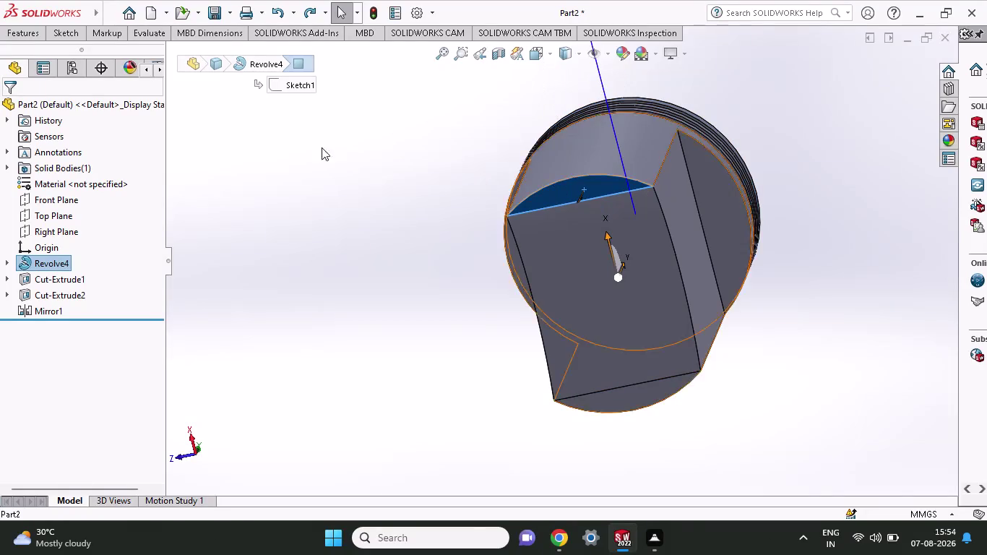
Select the head's flat segment face and start Sketch11 on it, viewed Normal To.
click(62, 34)
click(104, 54)
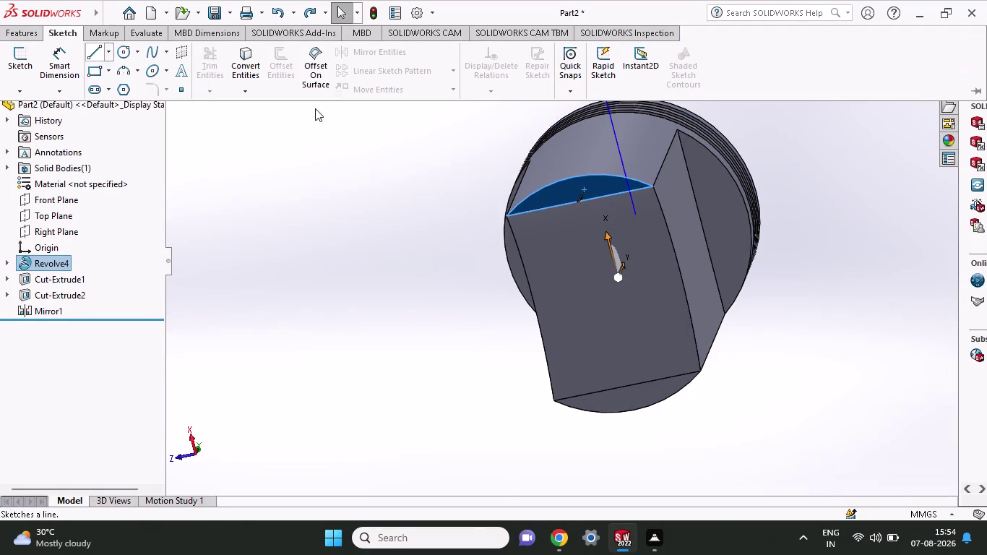
click(86, 56)
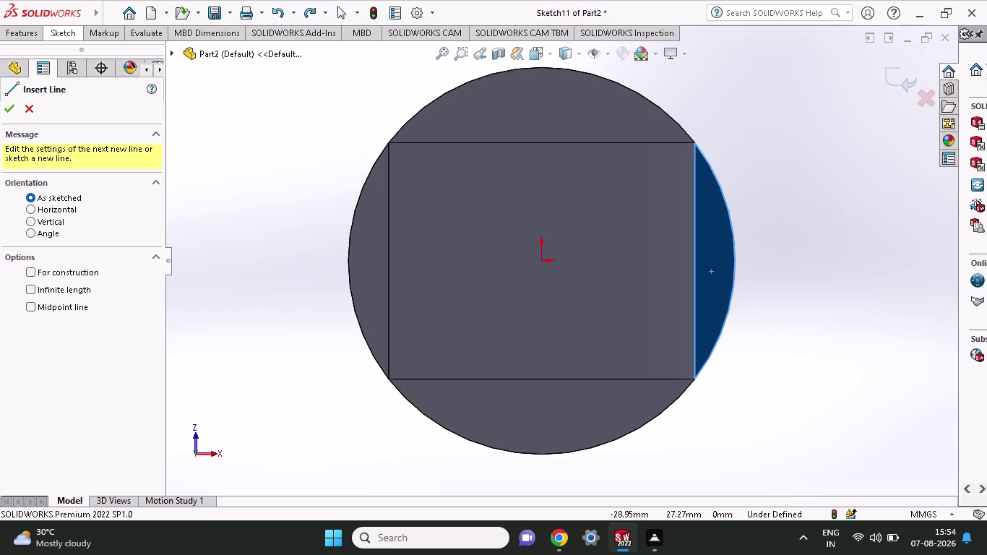
click(37, 28)
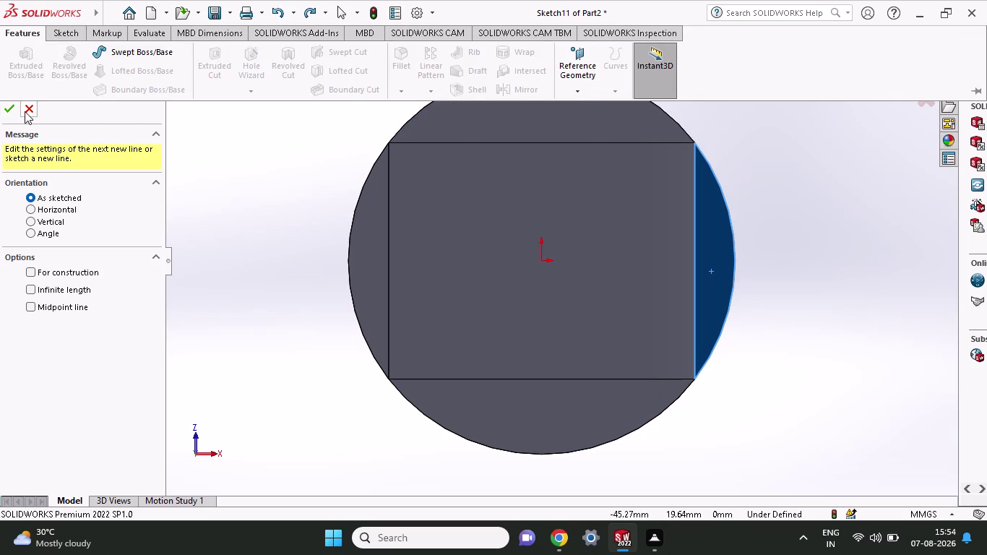
Try Offset Entities on the face outline, then undo the offset preview.
click(24, 112)
click(34, 29)
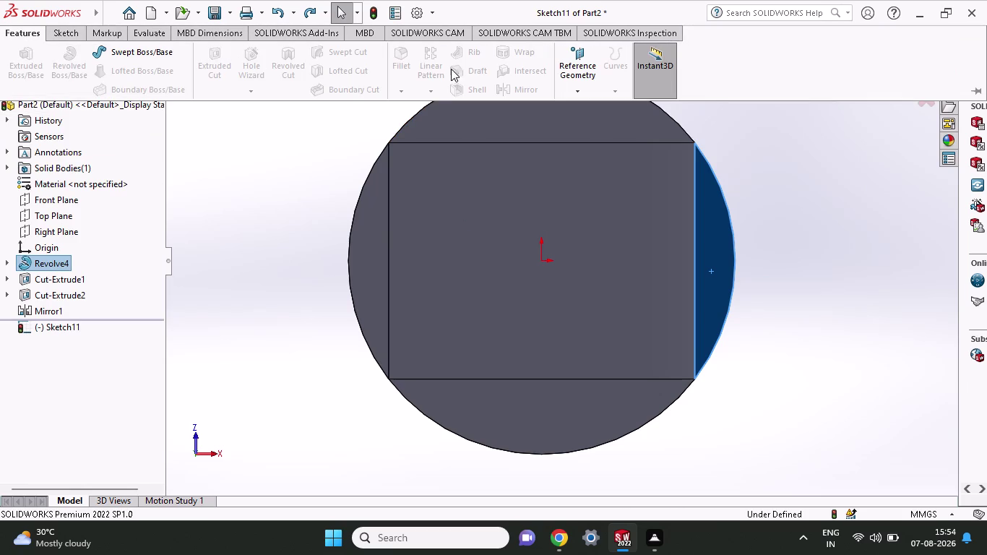
click(68, 31)
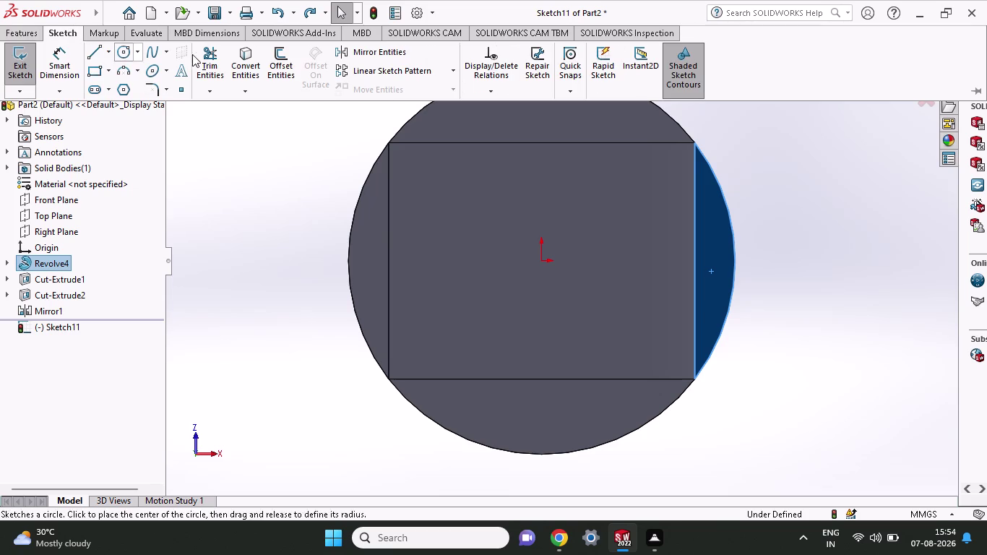
click(291, 75)
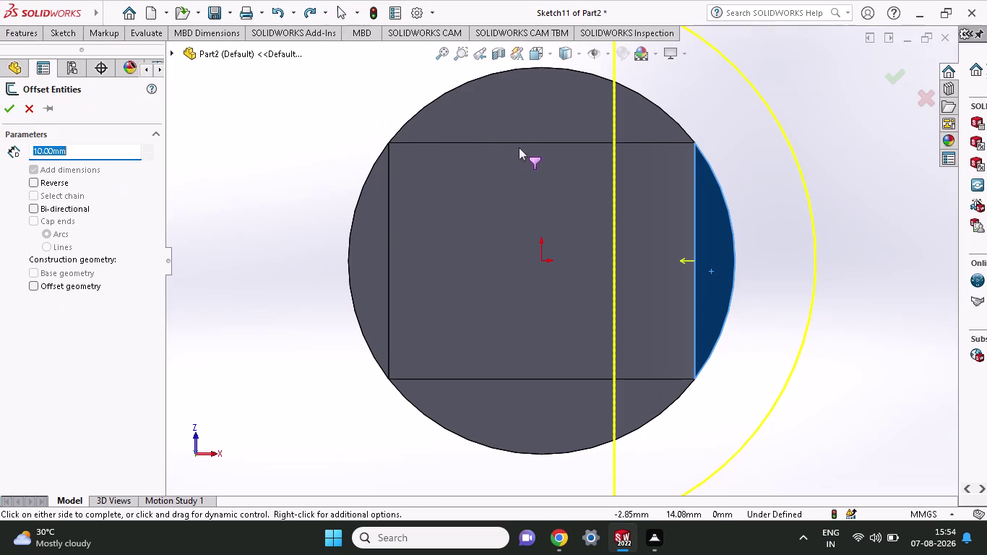
click(519, 140)
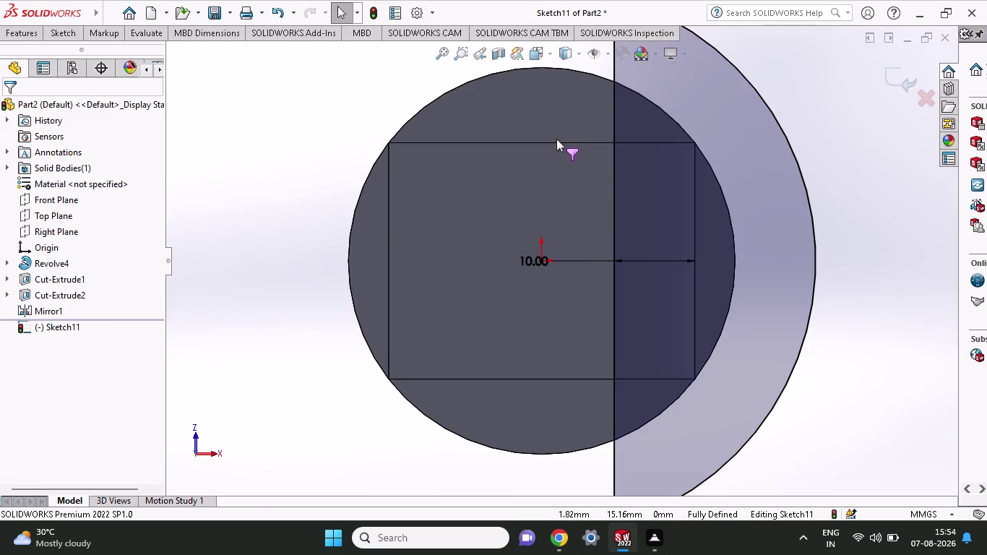
key(ctrl+z)
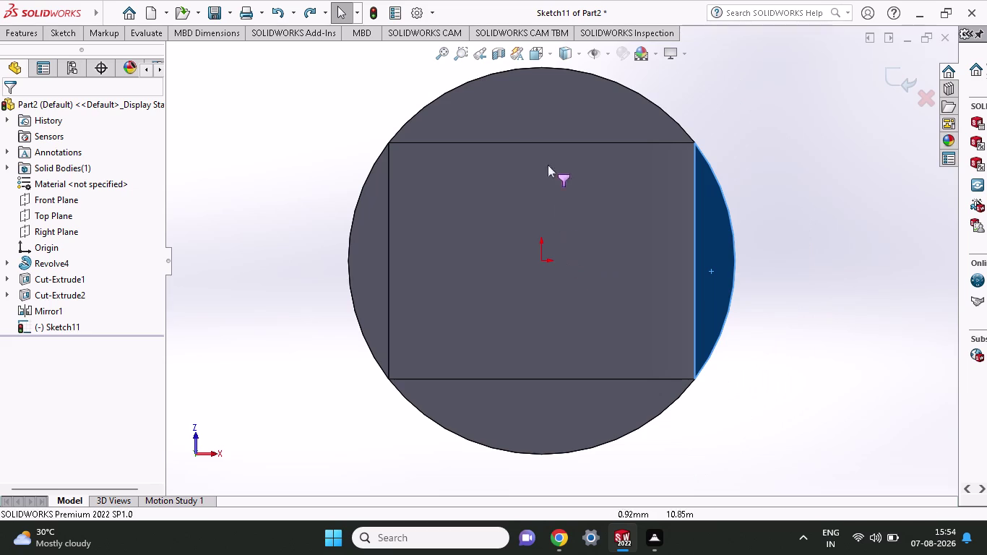
Retry the offset on the top and left outline edges, then undo and abandon Sketch11.
click(32, 37)
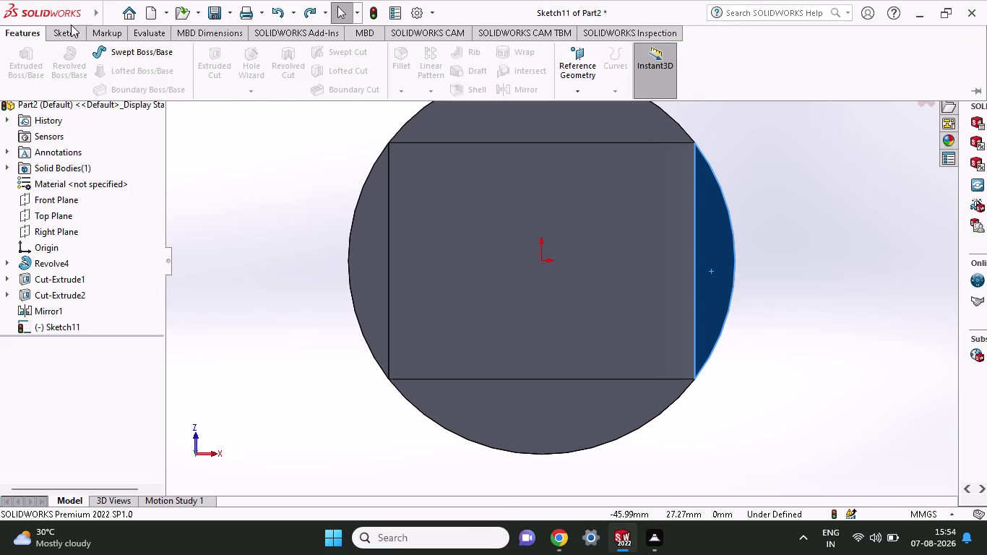
click(69, 25)
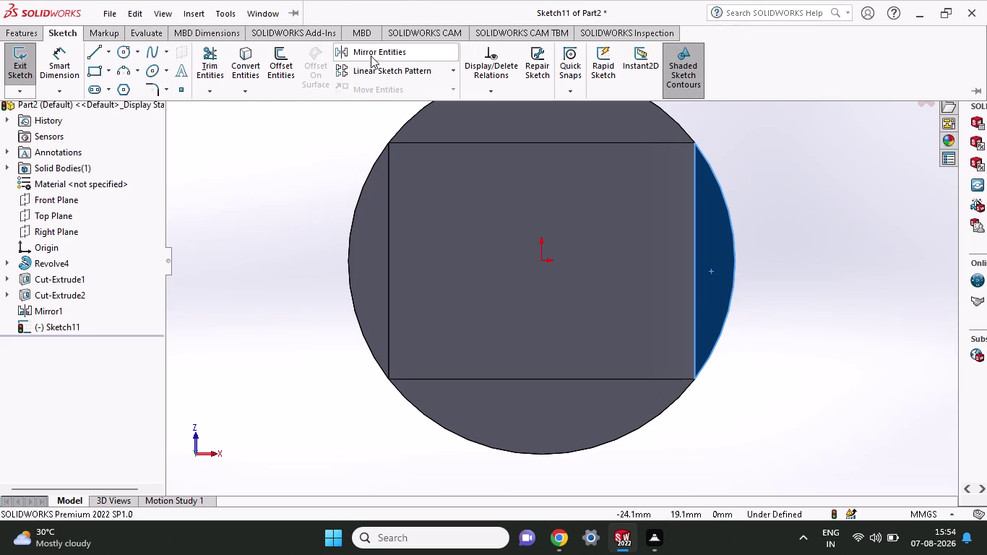
click(294, 66)
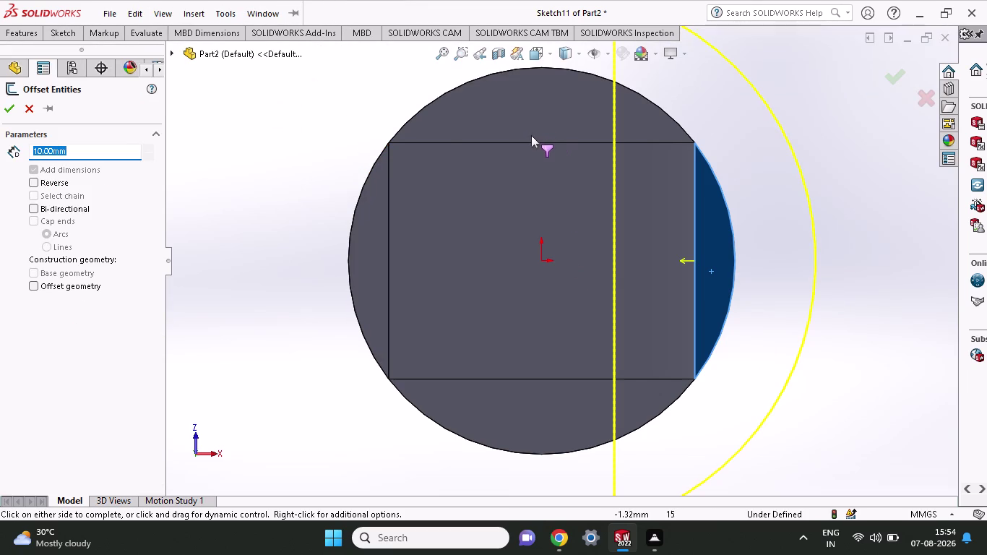
click(534, 144)
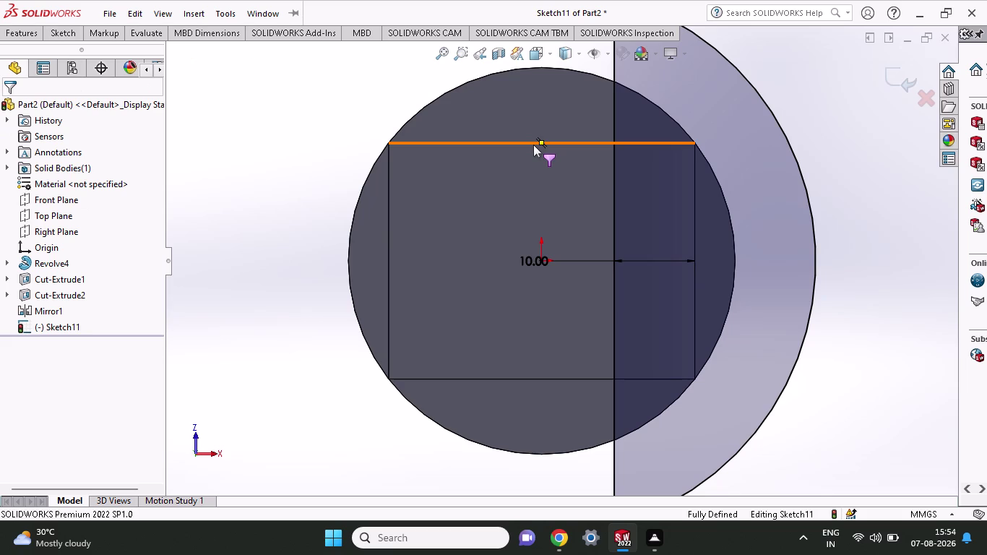
click(533, 142)
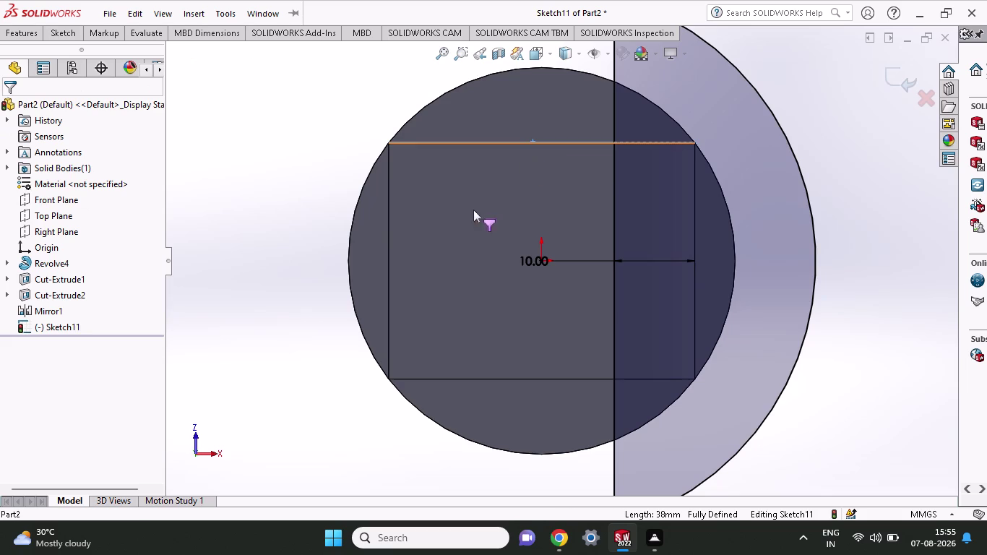
click(389, 264)
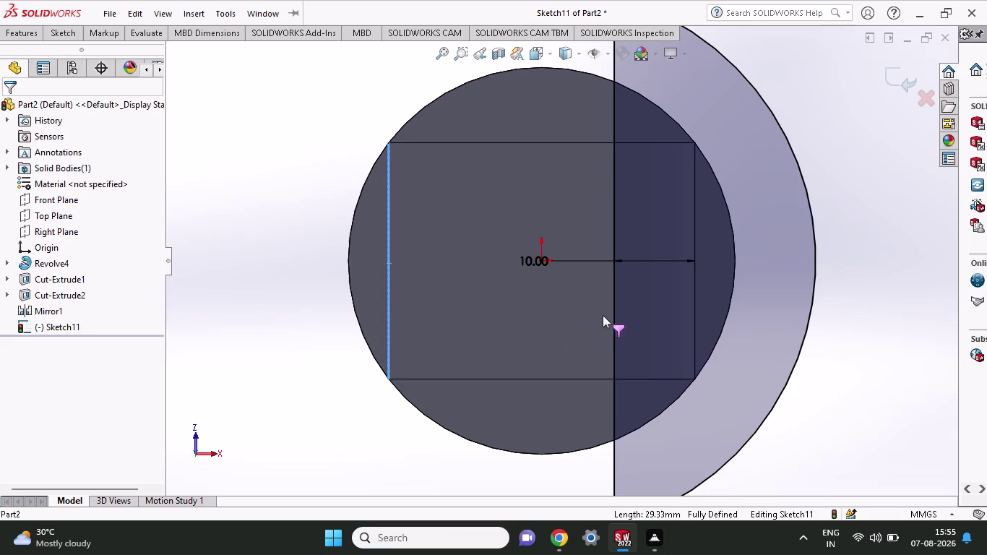
key(ctrl+z)
key(ctrl+z)
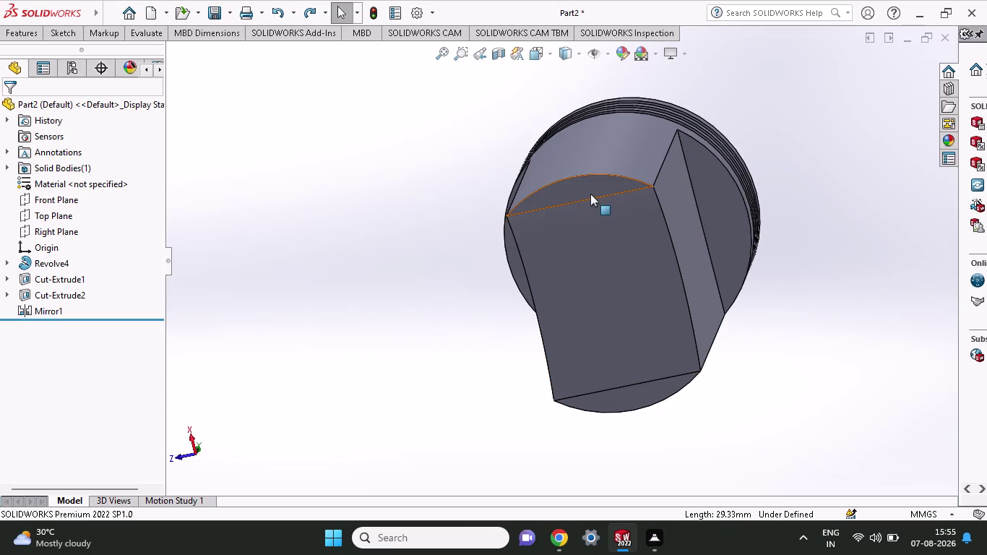
click(590, 193)
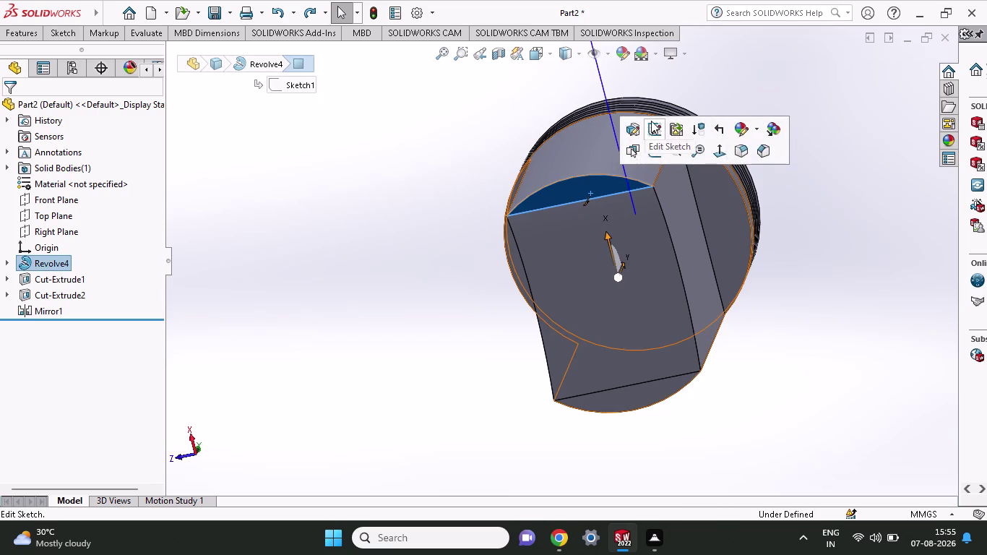
click(632, 124)
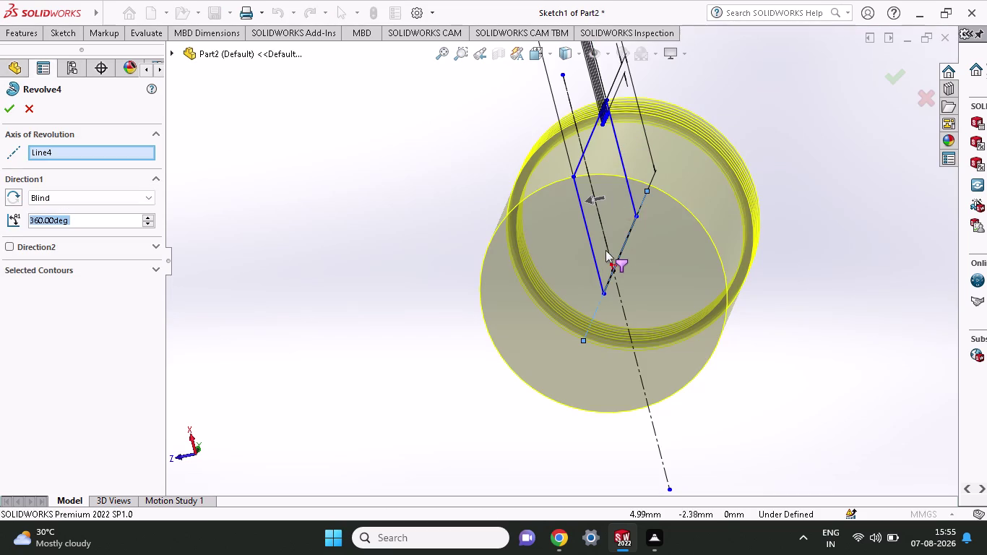
key(Escape)
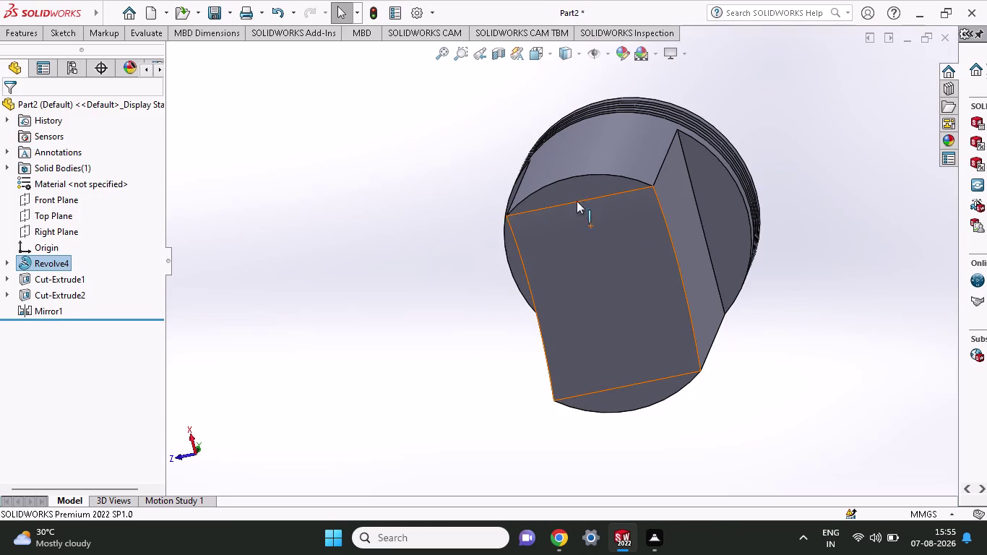
click(572, 188)
right_click(571, 188)
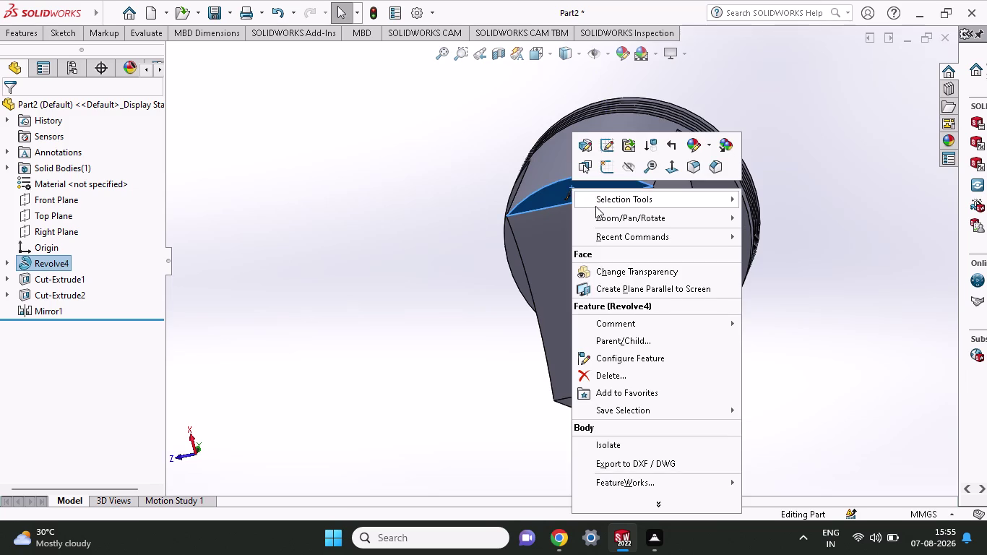
click(553, 198)
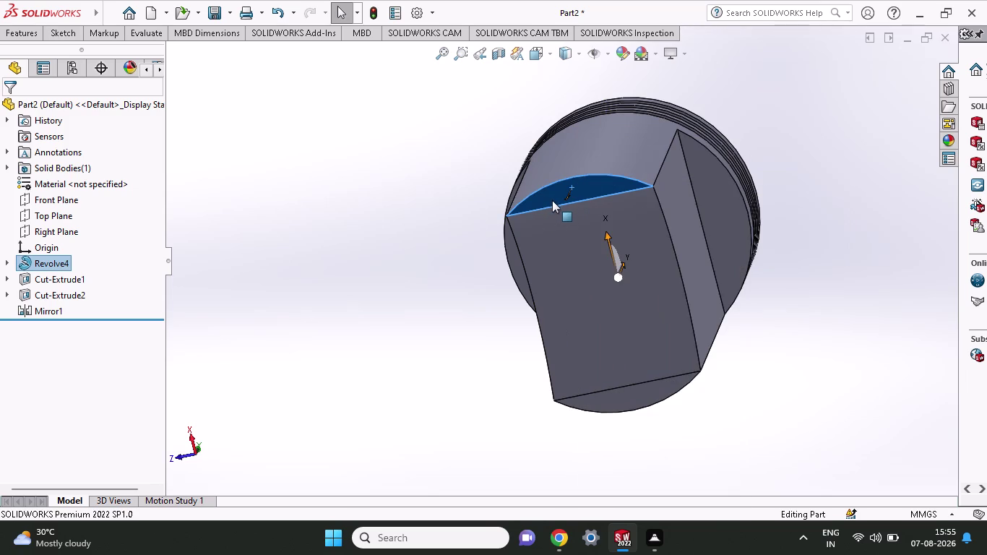
click(56, 37)
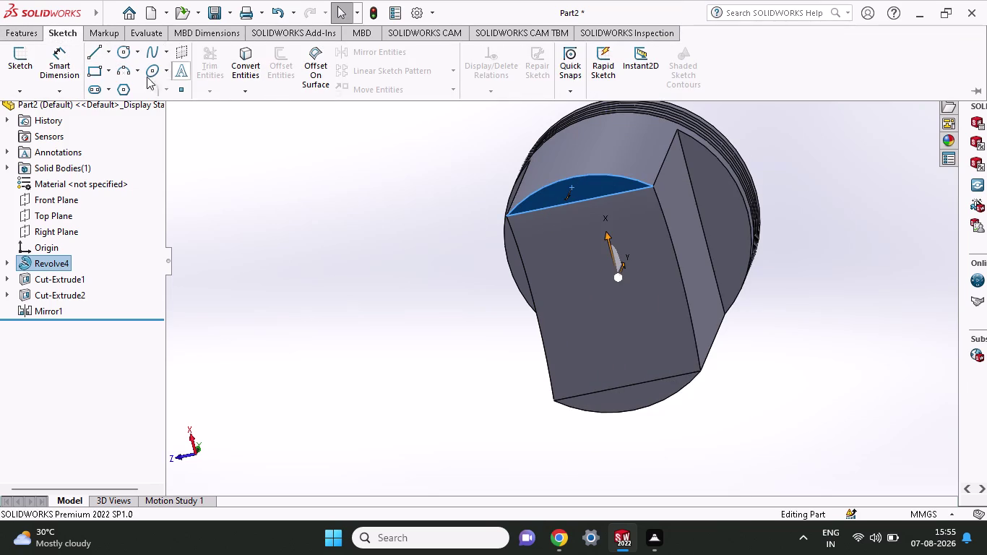
click(34, 32)
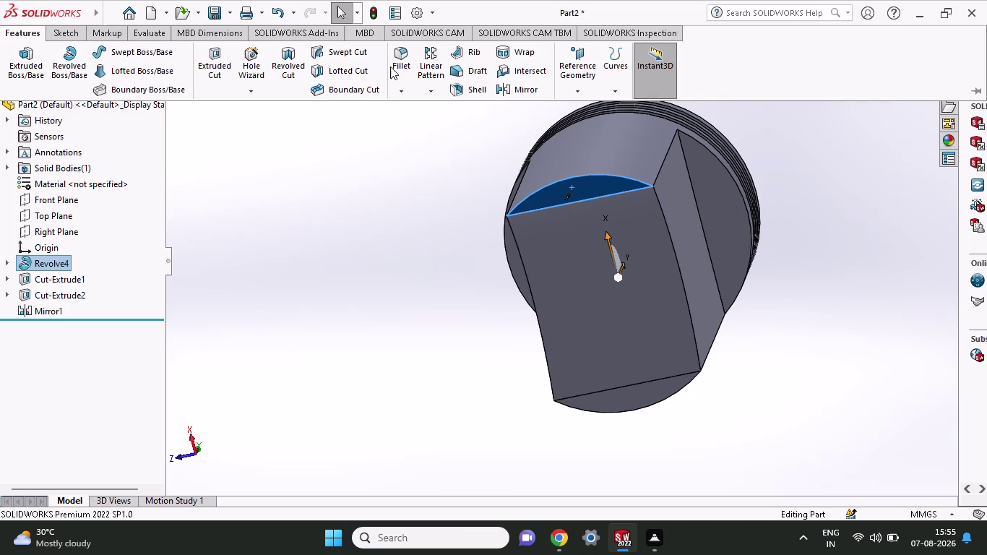
click(313, 178)
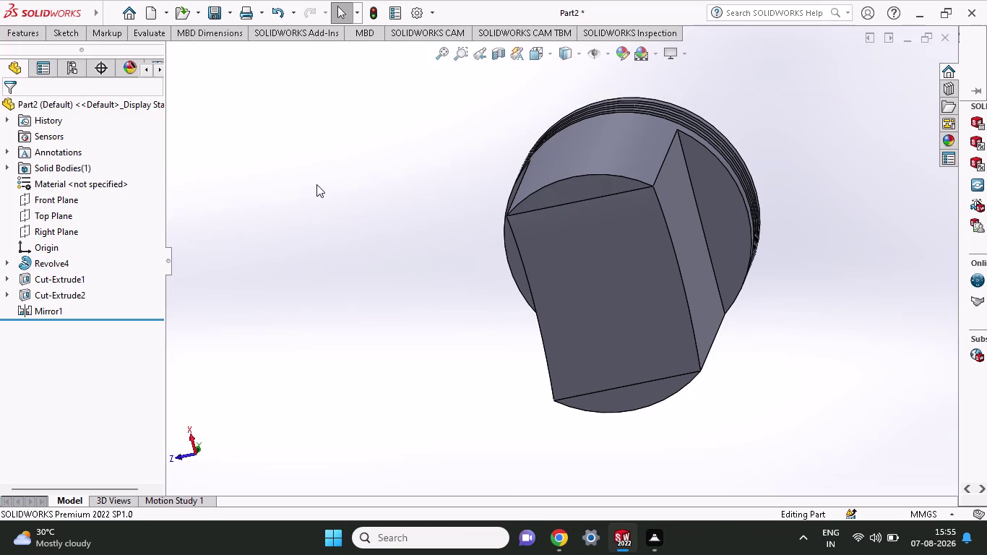
click(21, 36)
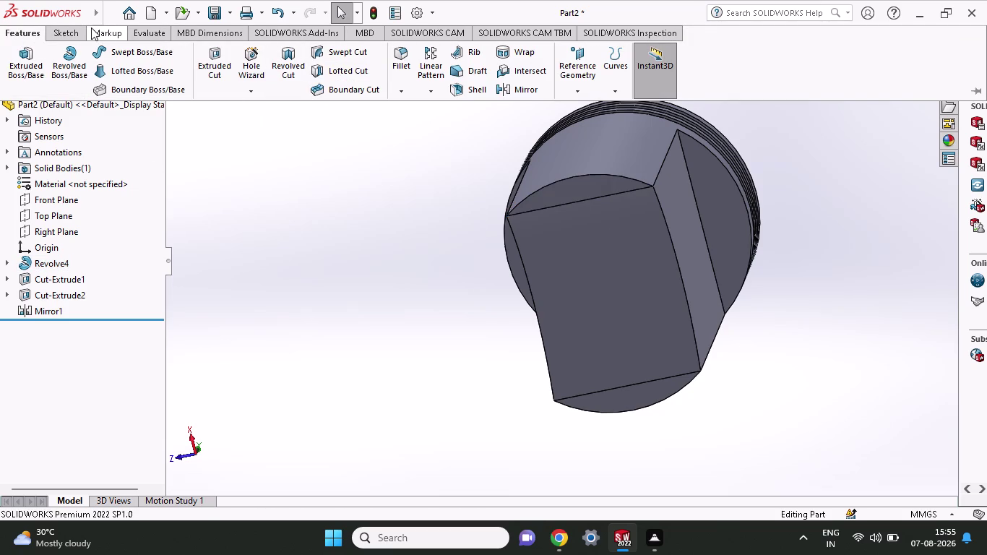
click(59, 27)
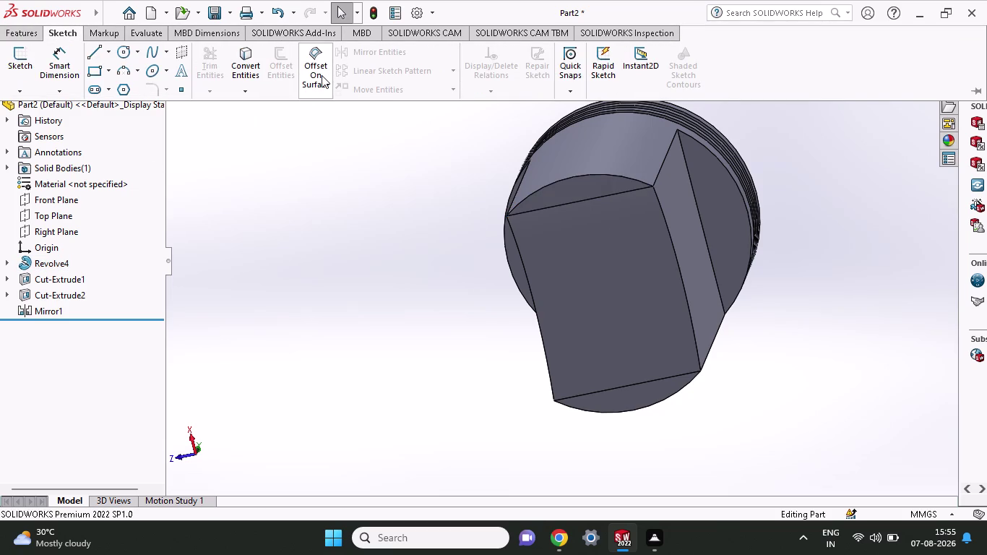
right_click(313, 164)
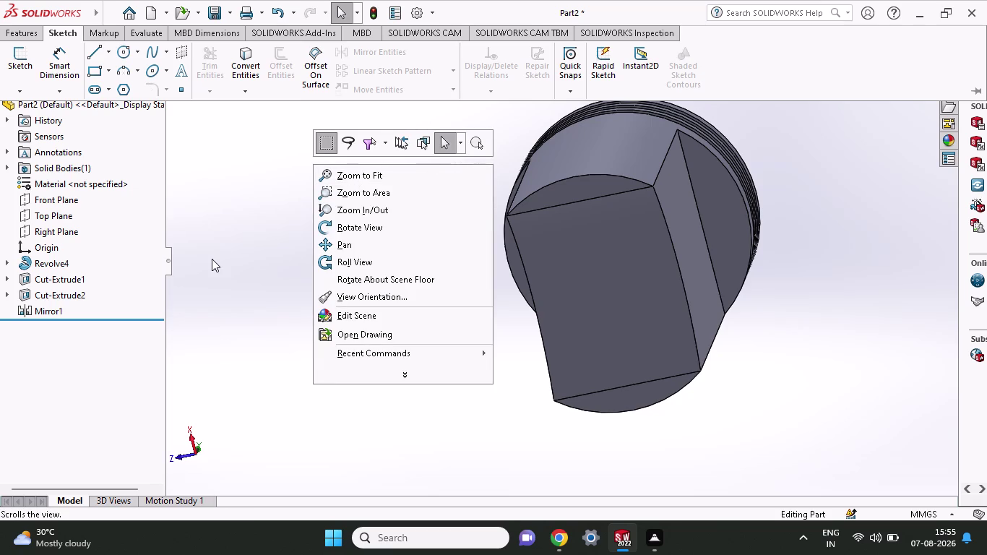
click(212, 259)
click(566, 196)
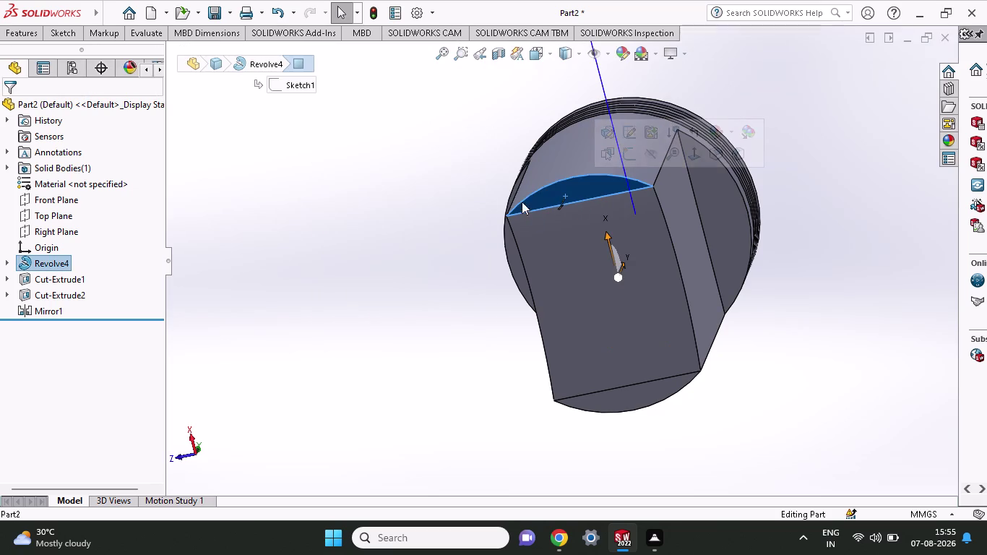
click(49, 30)
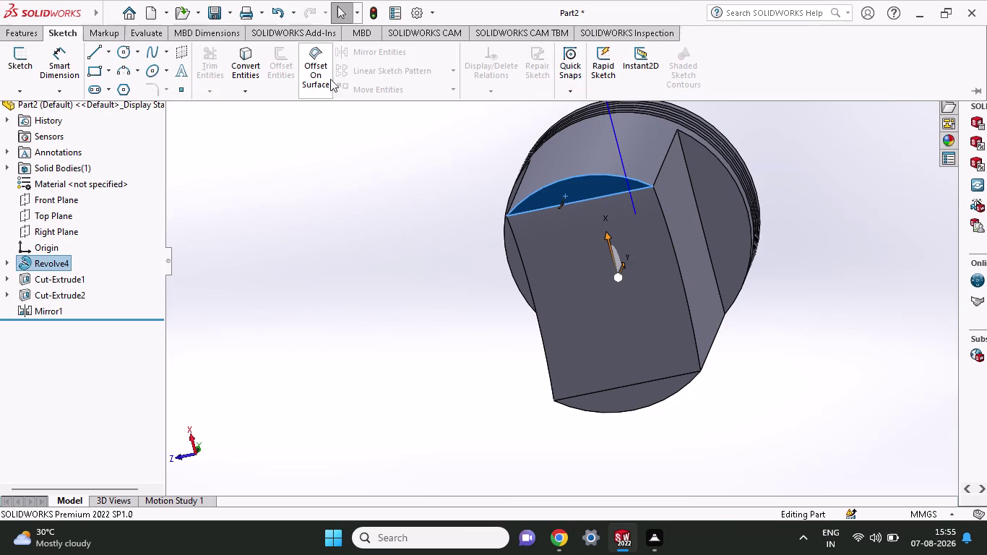
right_click(423, 249)
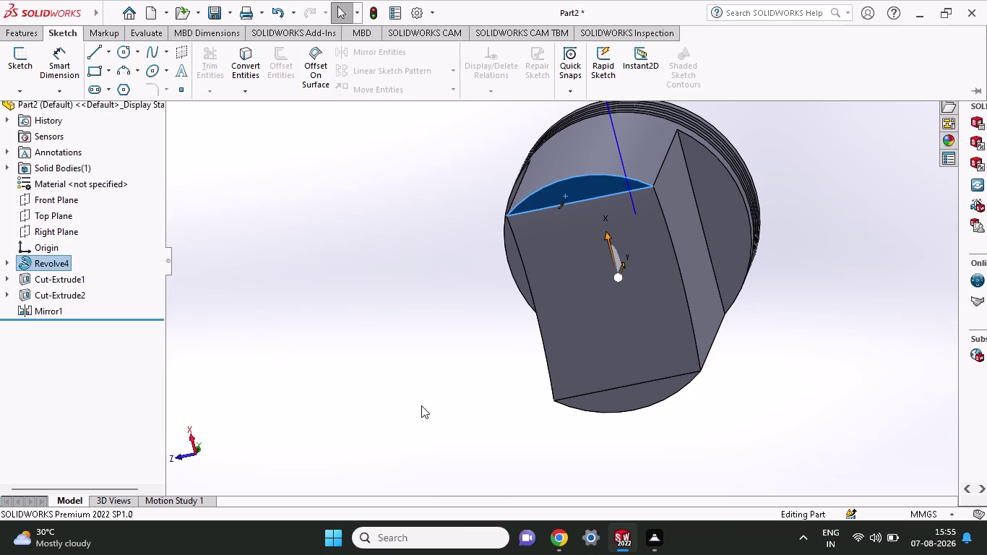
click(342, 402)
key(Escape)
key(Escape)
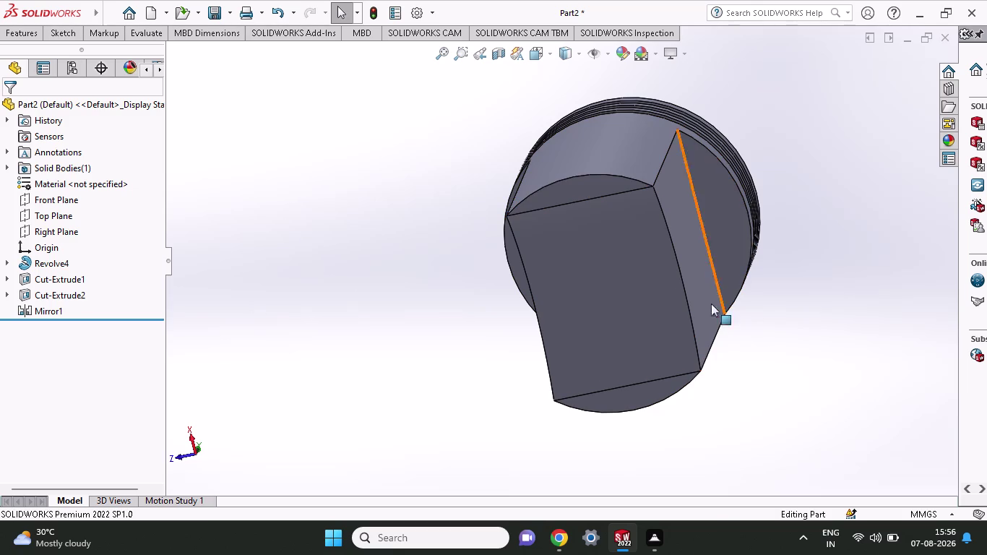
click(568, 188)
right_click(568, 188)
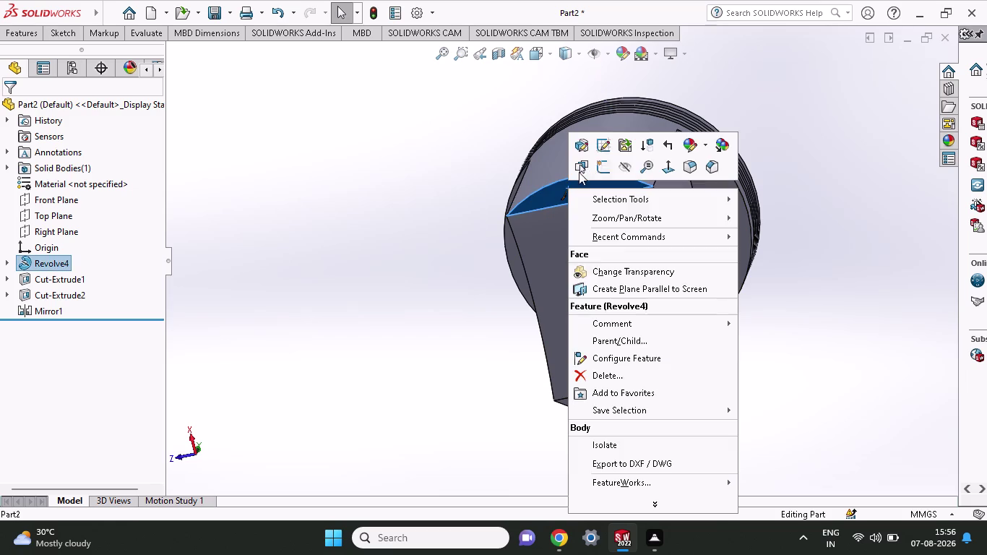
click(598, 148)
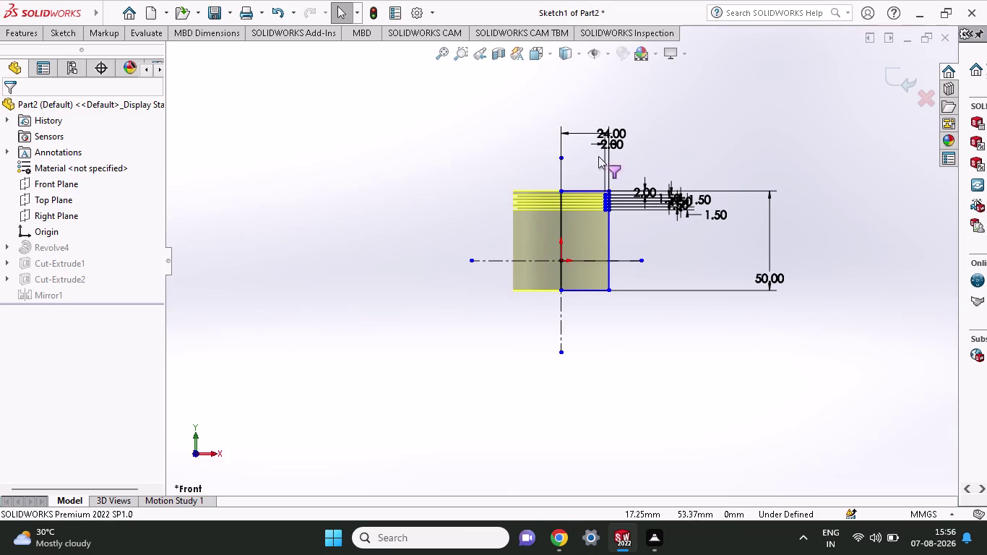
click(26, 33)
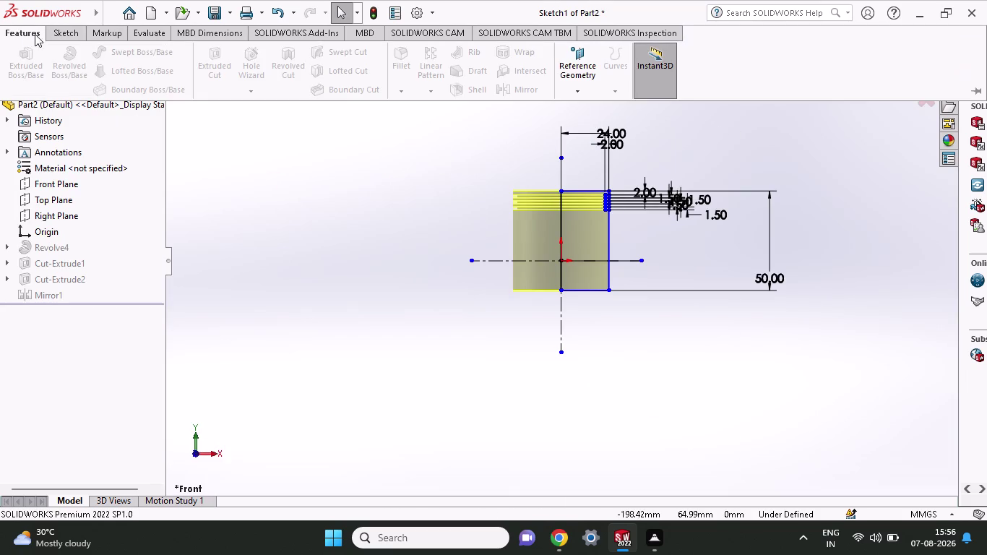
click(58, 38)
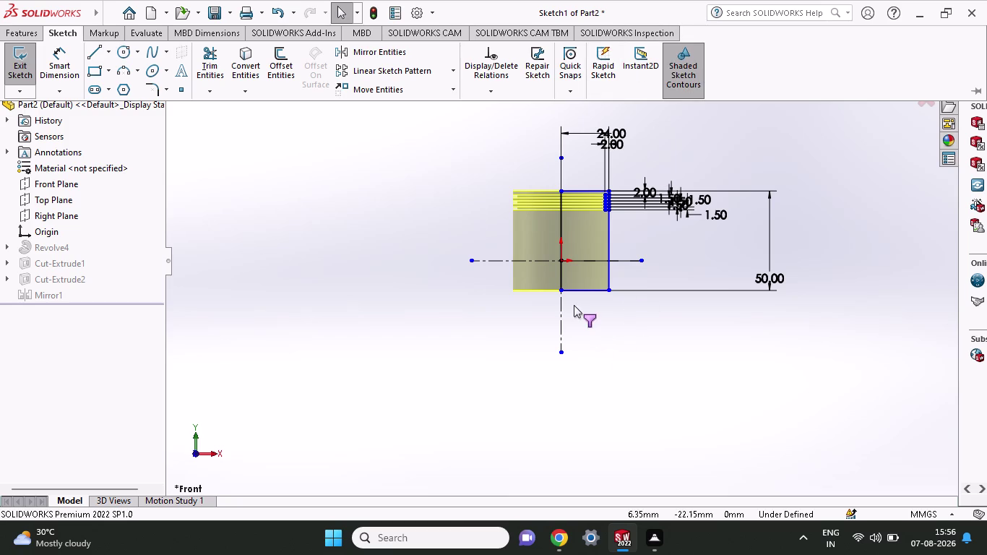
click(383, 174)
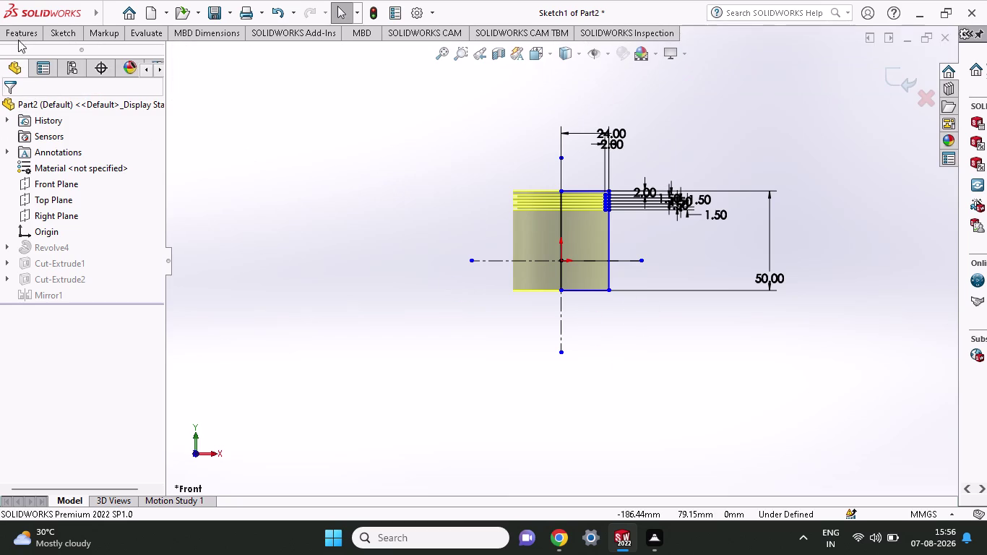
click(13, 31)
right_click(694, 152)
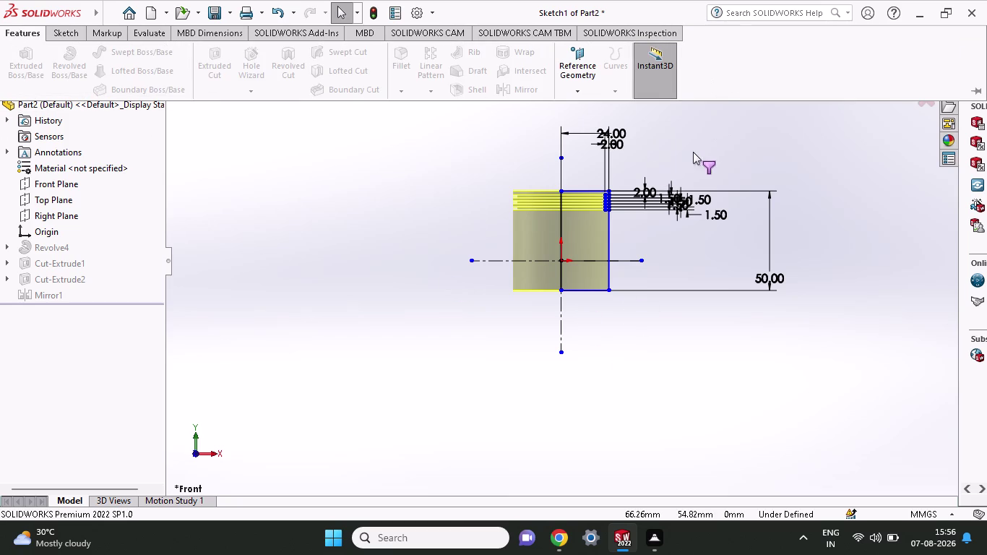
click(548, 432)
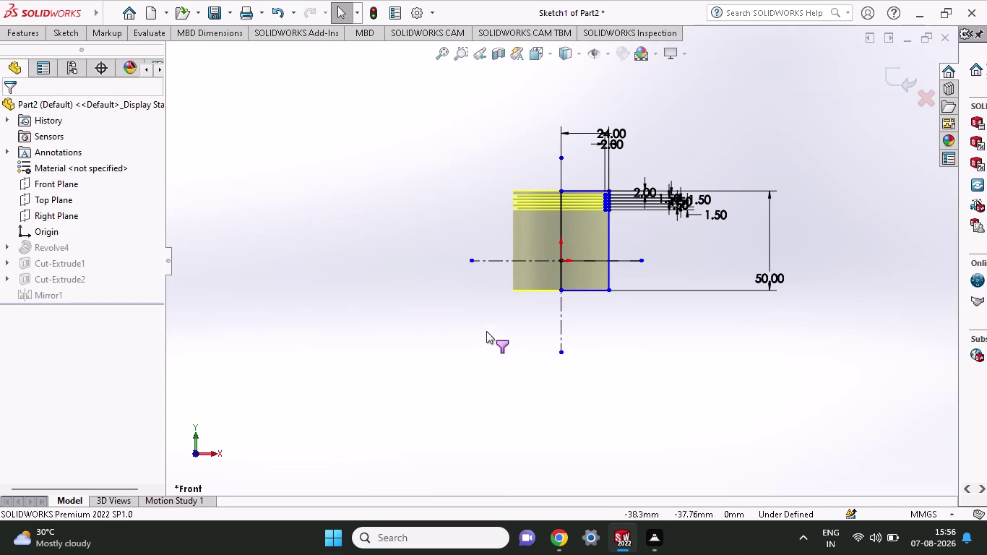
drag(457, 154, 647, 344)
right_click(494, 368)
key(ctrl+z)
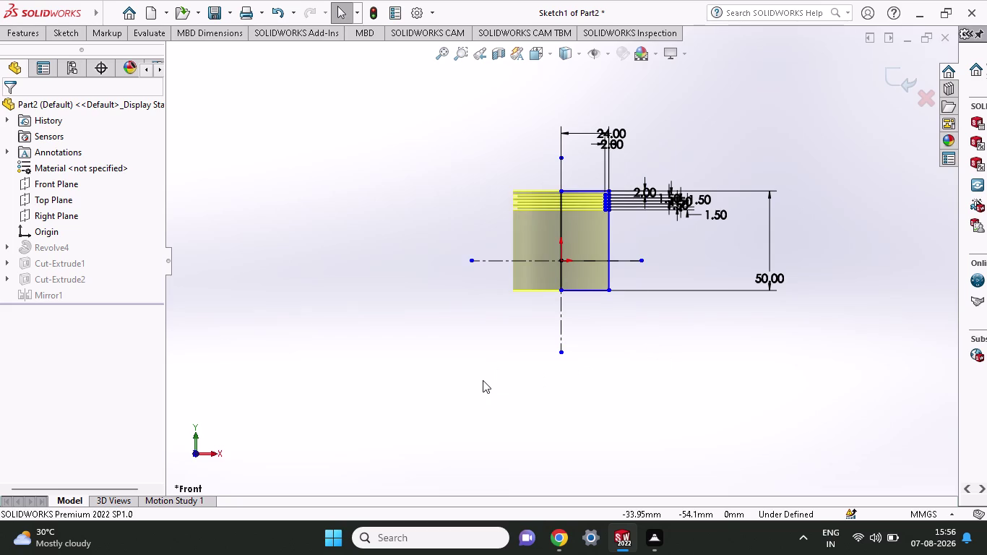
key(Escape)
key(ctrl+z)
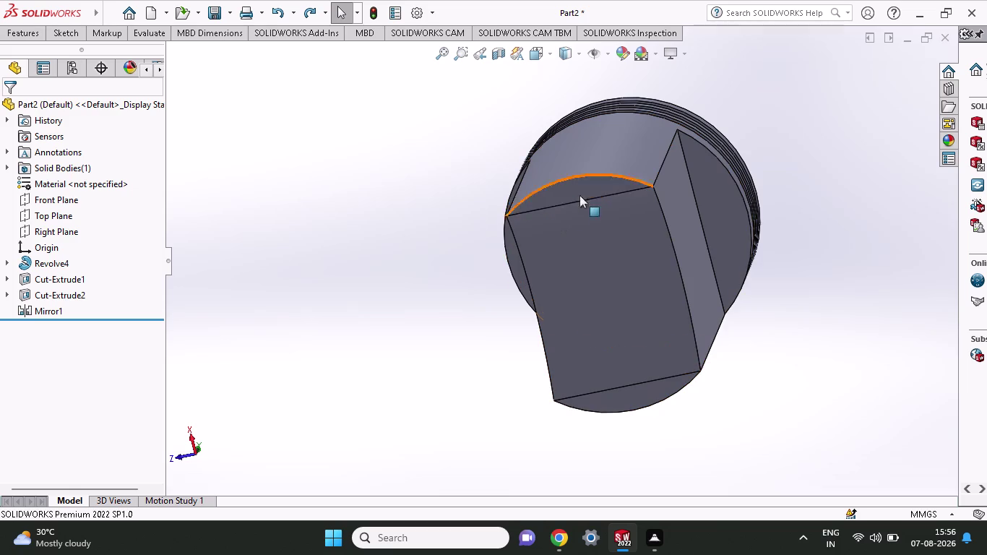
Select the plug's round head face and open Sketch12 on it with the Line tool.
click(578, 193)
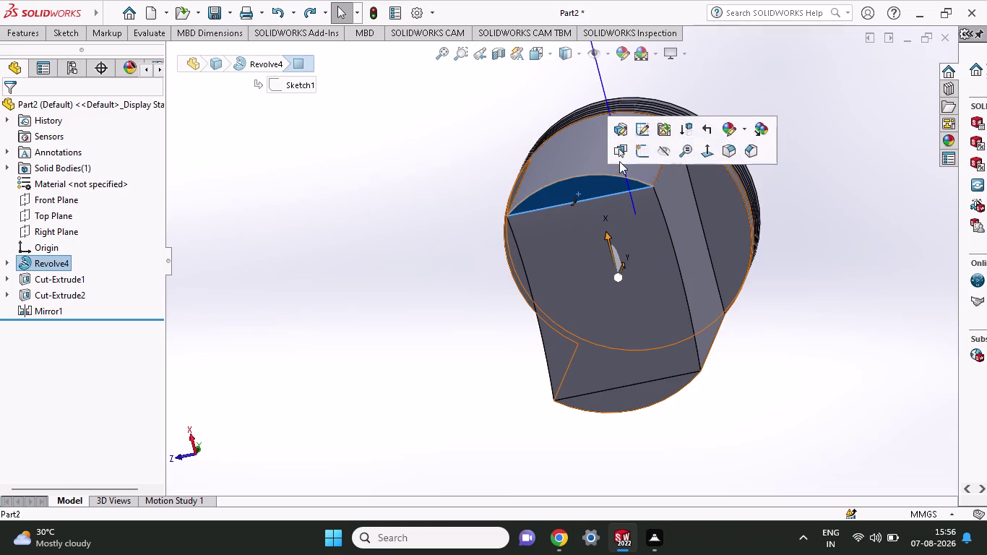
click(676, 132)
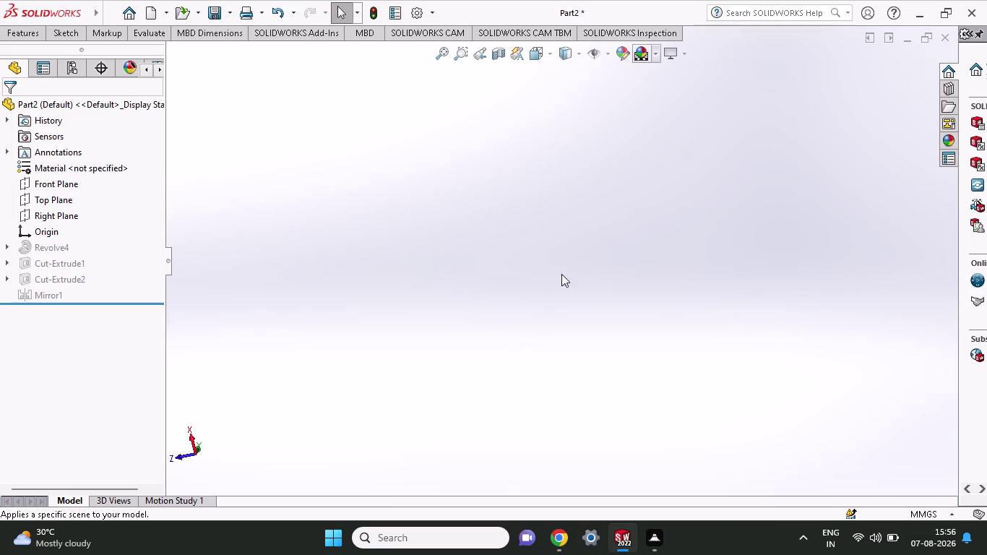
scroll(down, 3)
scroll(up, 3)
key(ctrl+z)
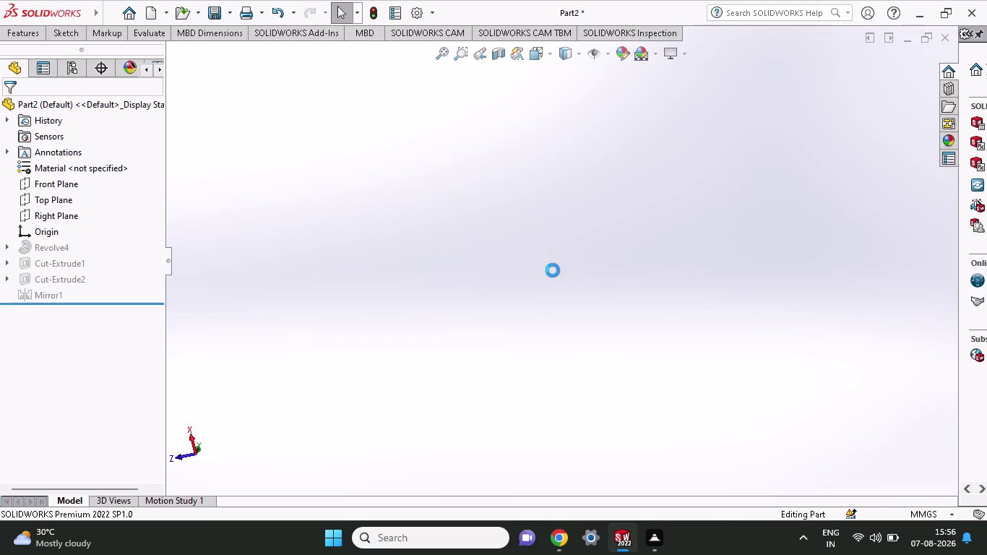
click(564, 195)
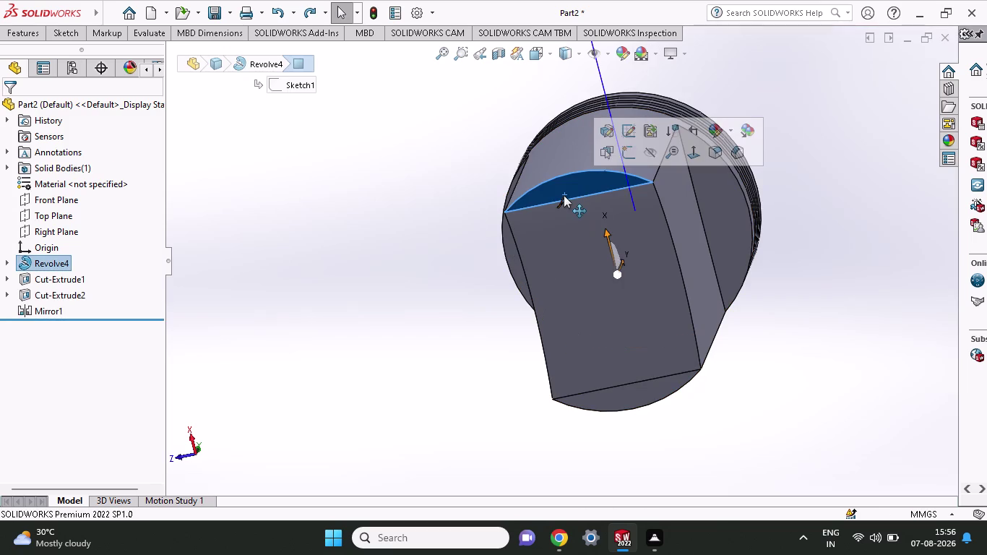
click(62, 36)
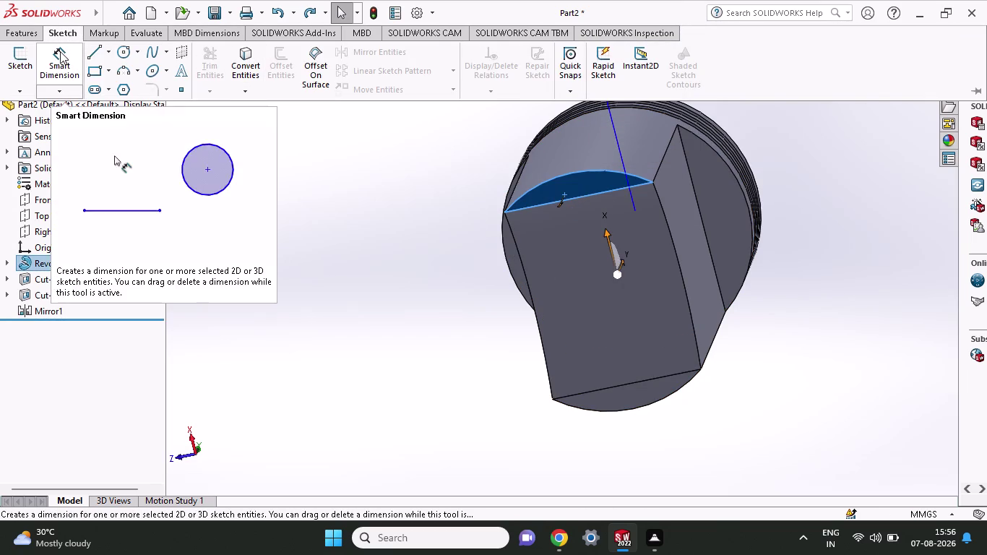
click(23, 32)
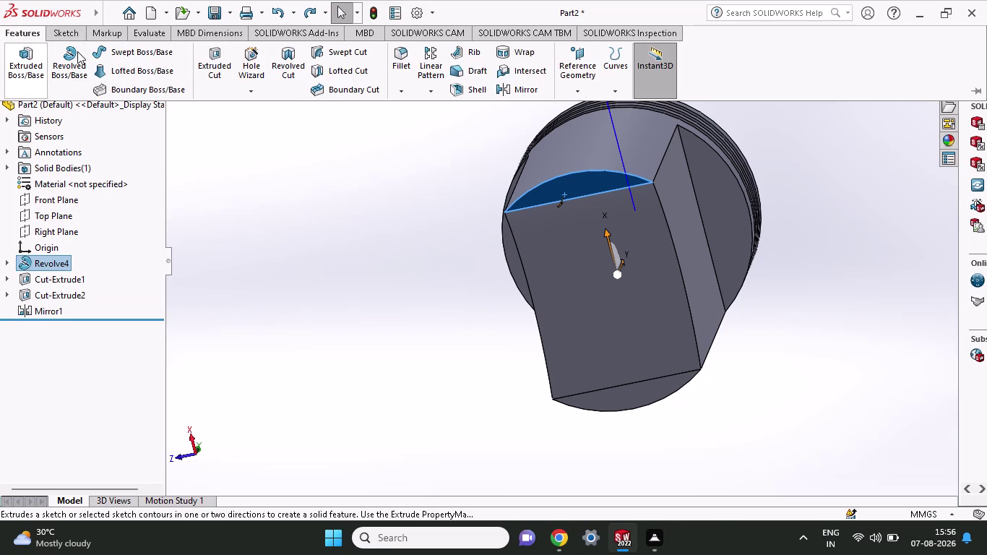
click(62, 30)
click(100, 57)
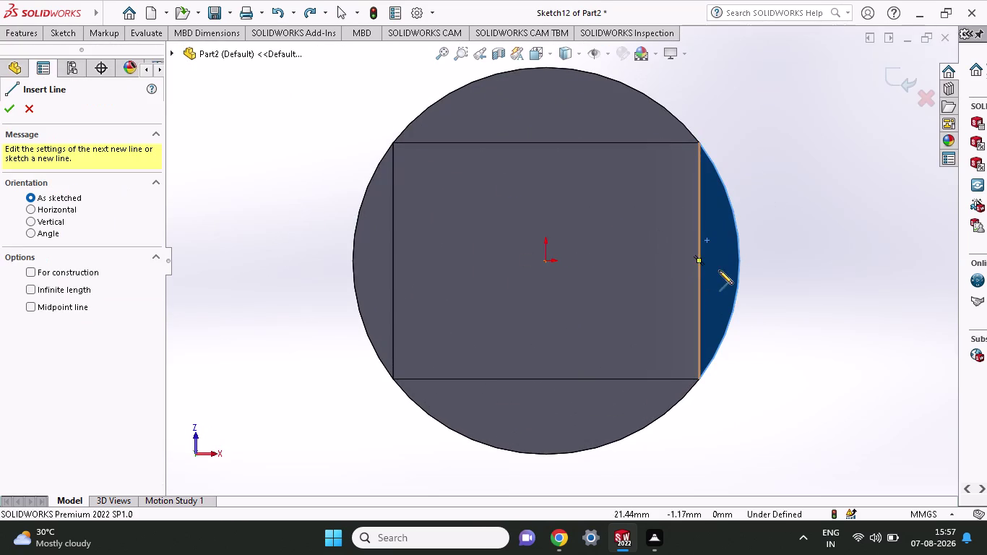
Start Offset Entities on the top edge and set the offset distance to 2 mm.
click(563, 312)
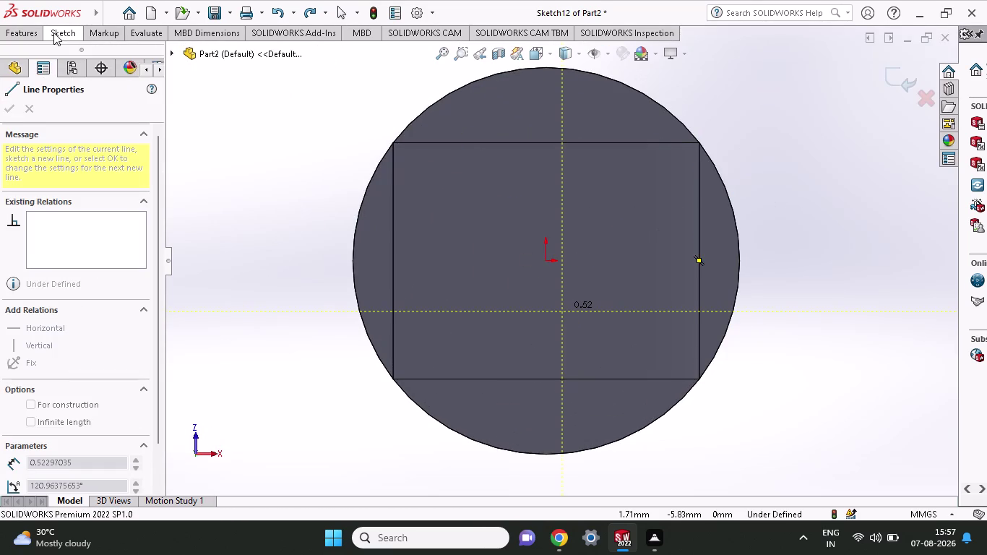
click(50, 33)
click(268, 65)
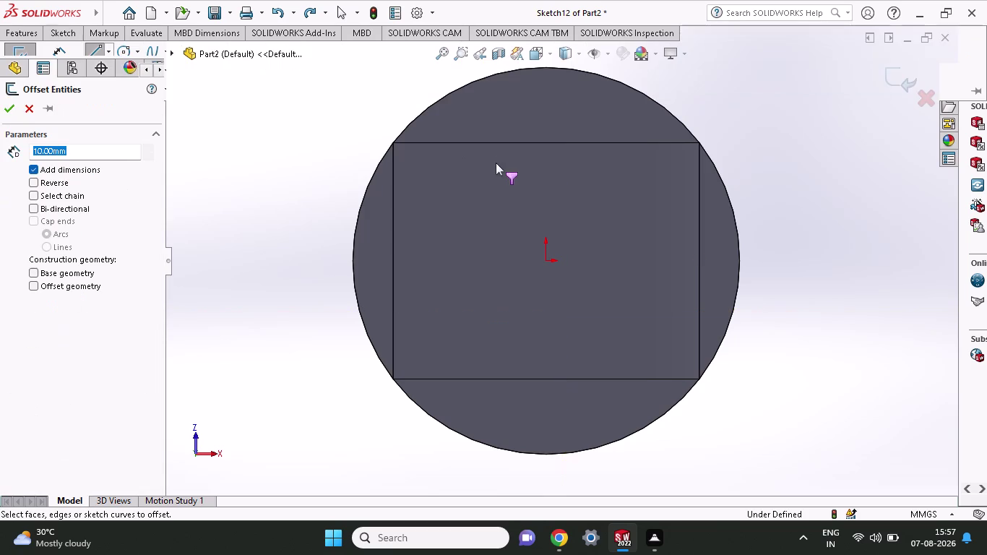
click(500, 145)
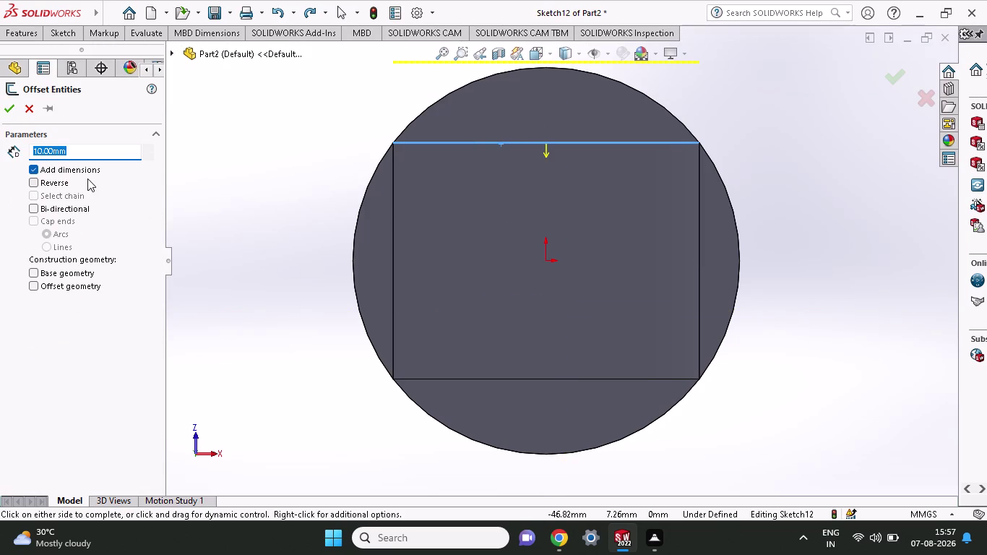
key(2)
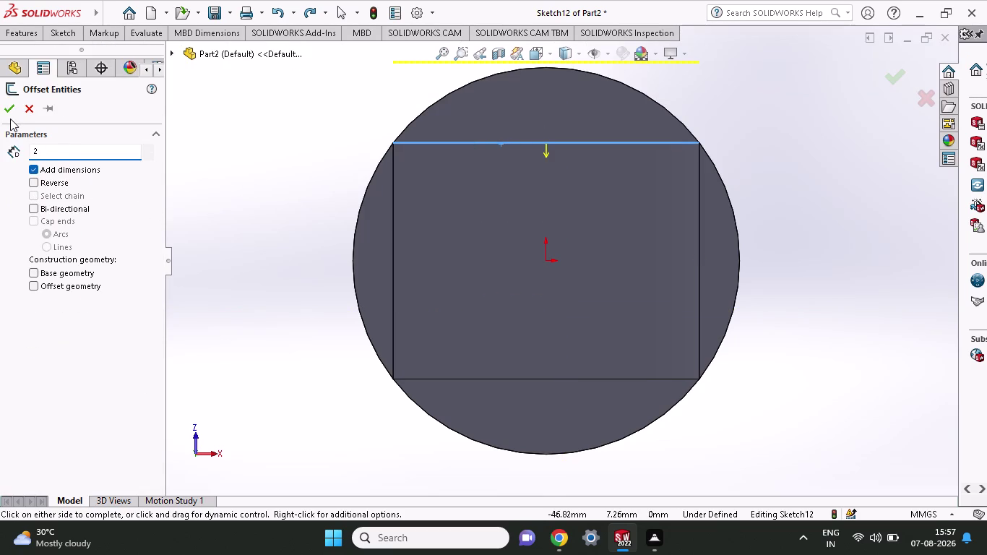
click(7, 112)
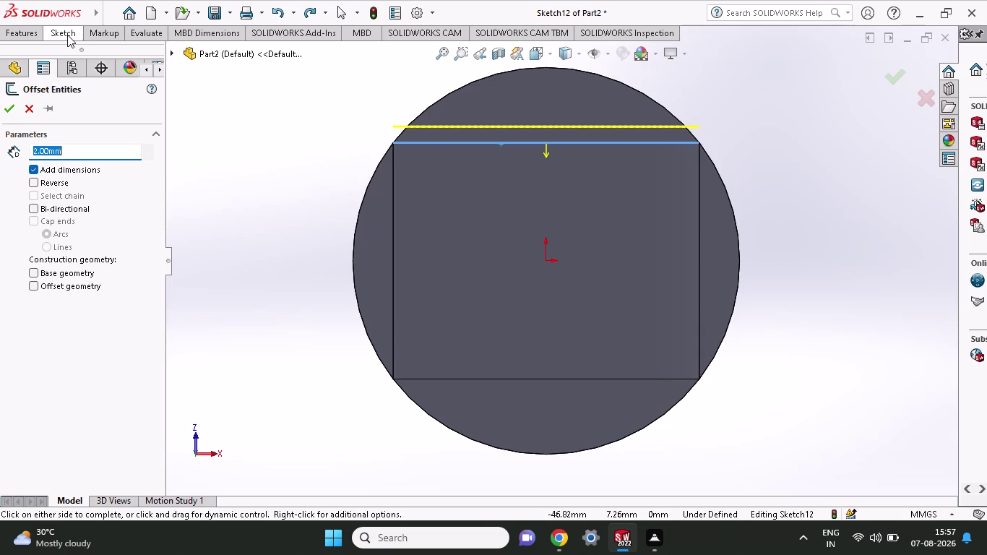
click(67, 35)
click(285, 60)
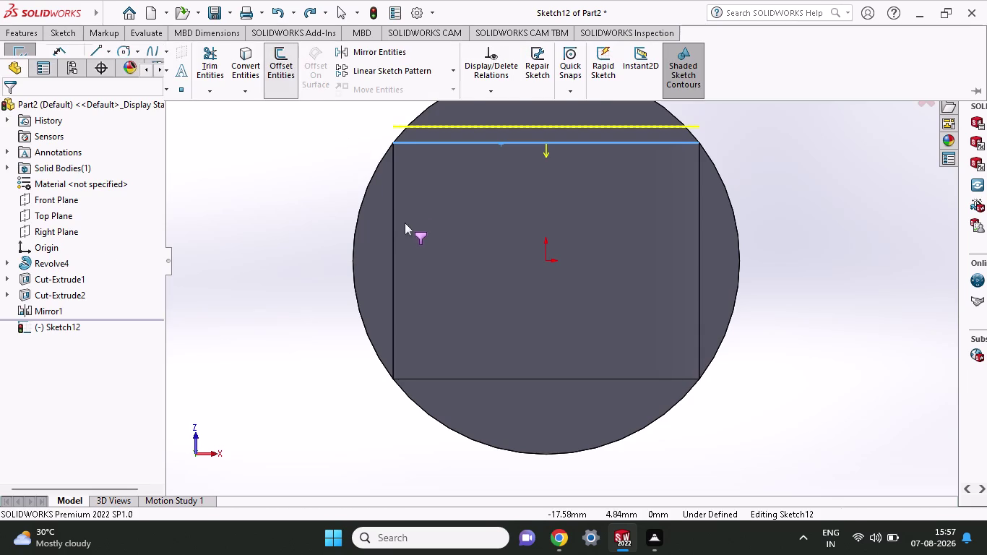
click(353, 243)
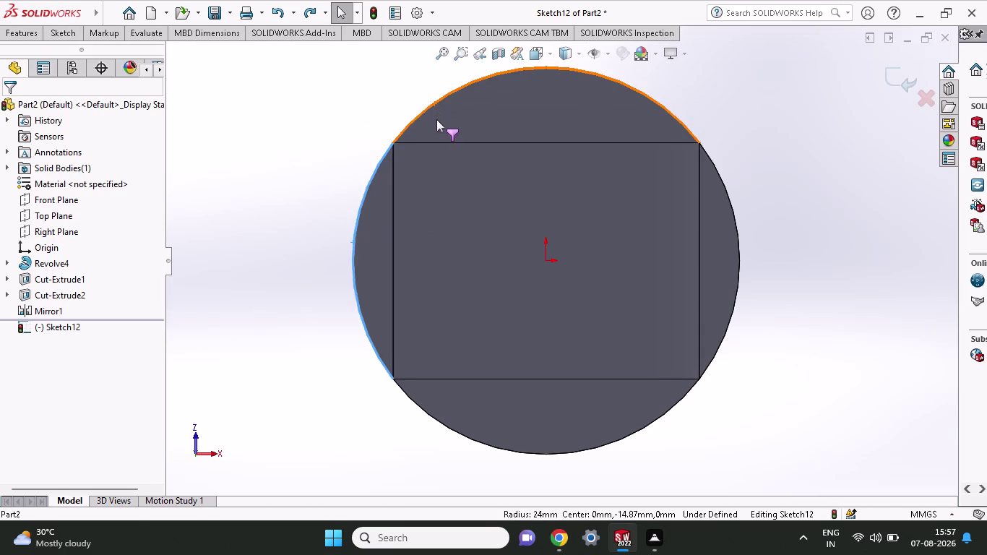
Preview a 2 mm offset of the left arc, top, bottom and right edges, then cancel it.
click(441, 140)
click(441, 142)
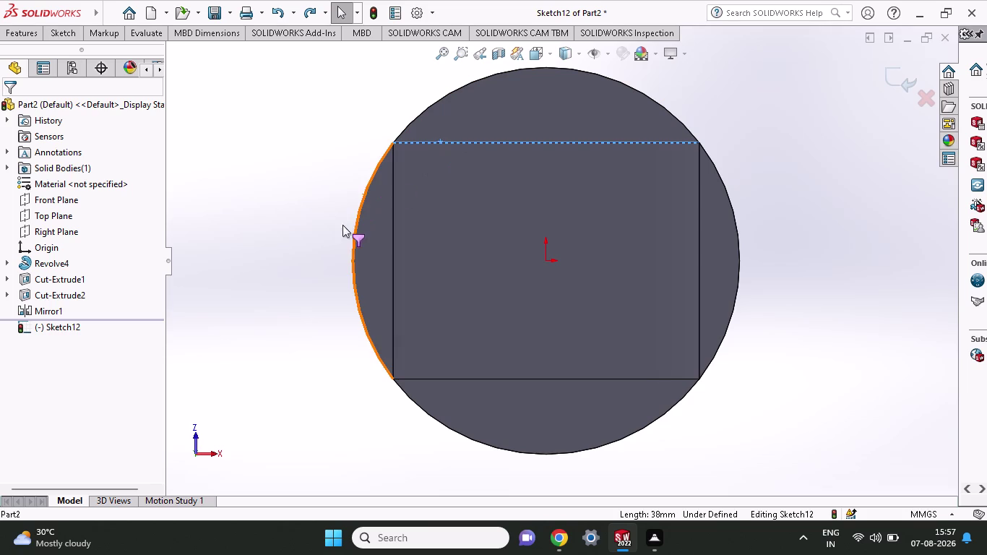
click(355, 239)
click(34, 35)
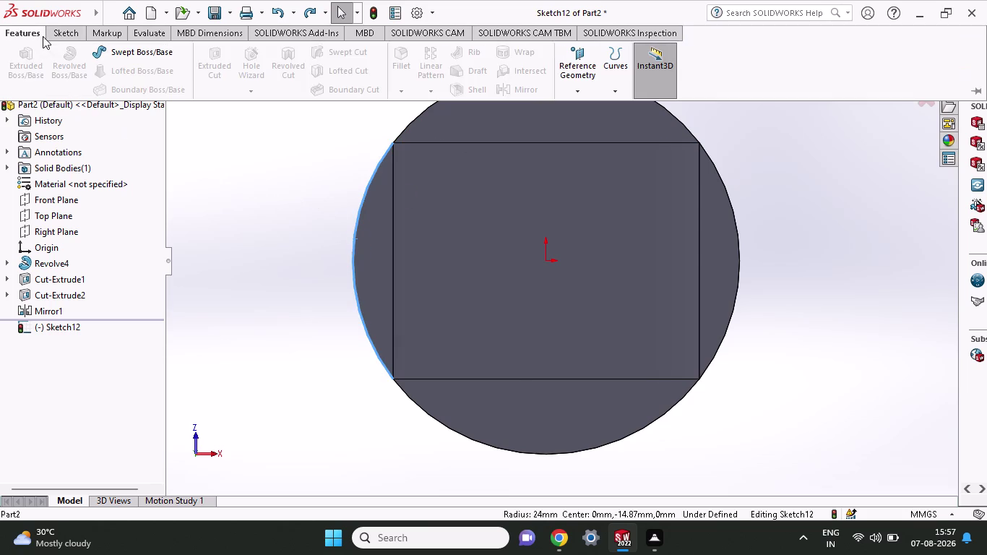
click(57, 36)
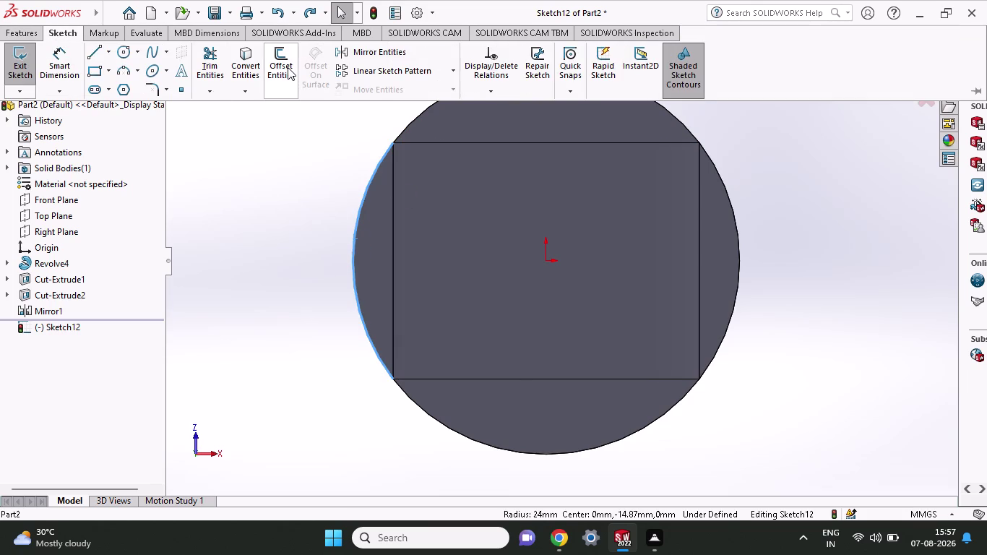
click(288, 67)
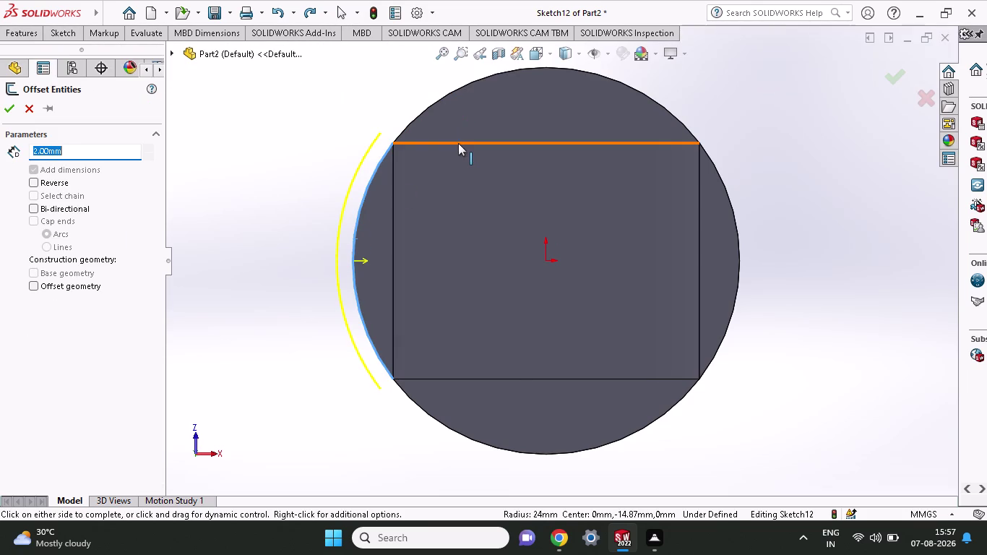
click(459, 144)
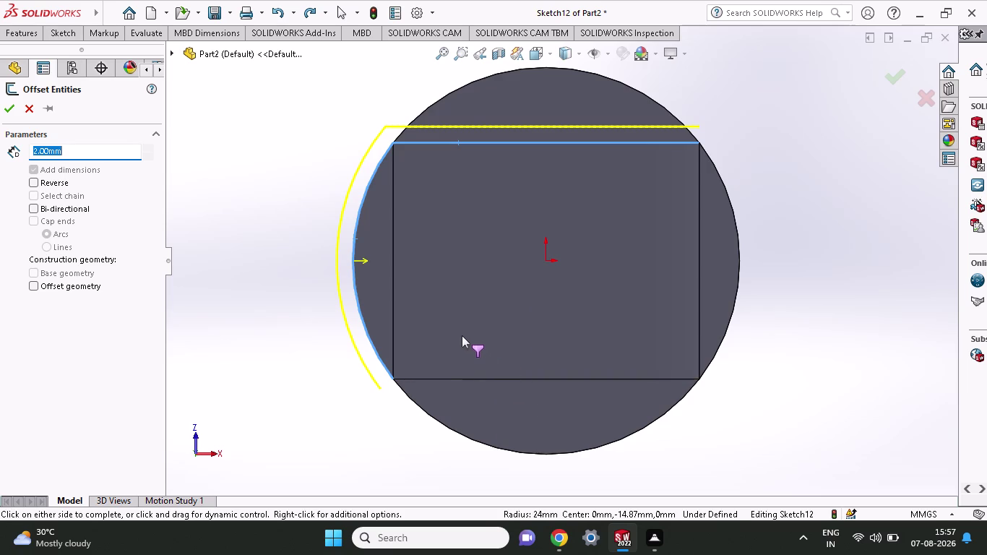
click(494, 380)
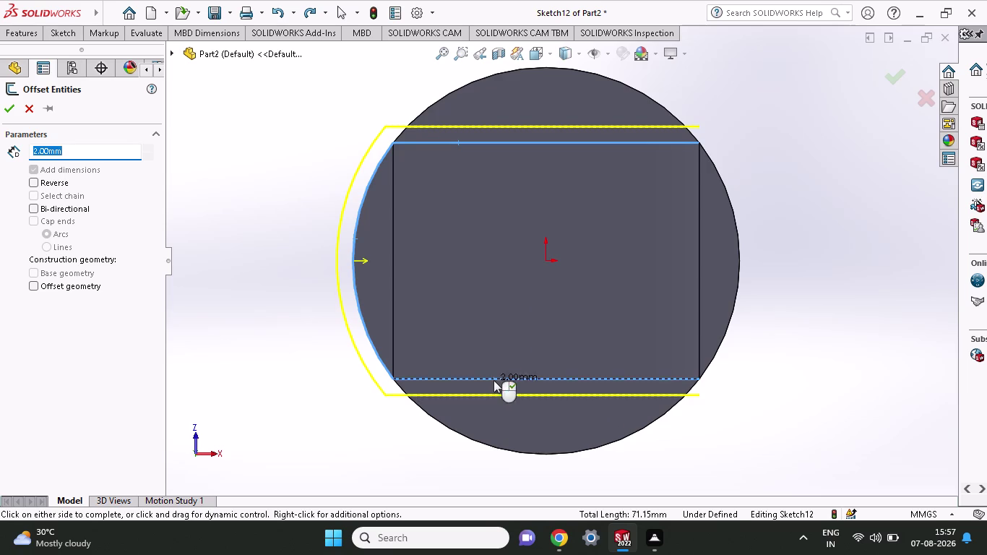
click(698, 279)
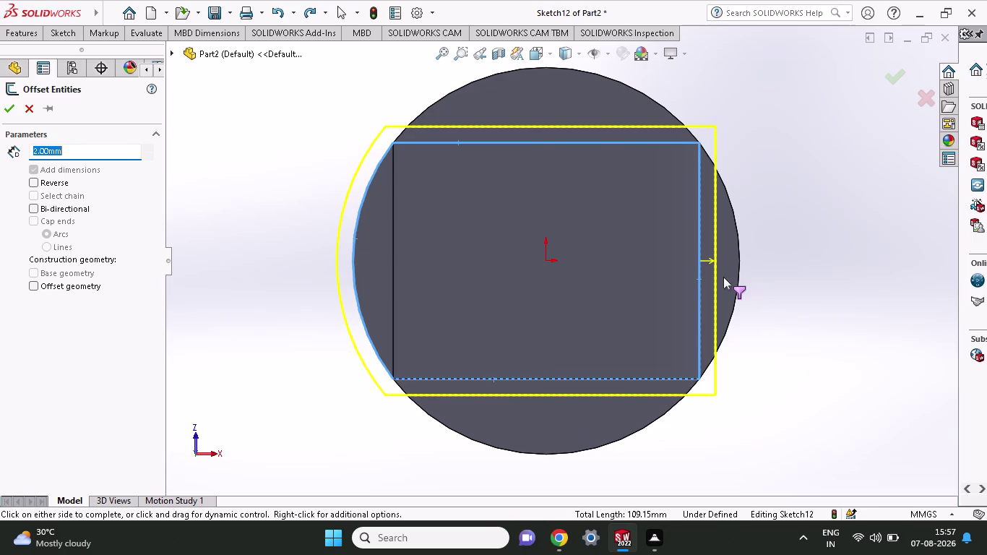
key(ctrl+z)
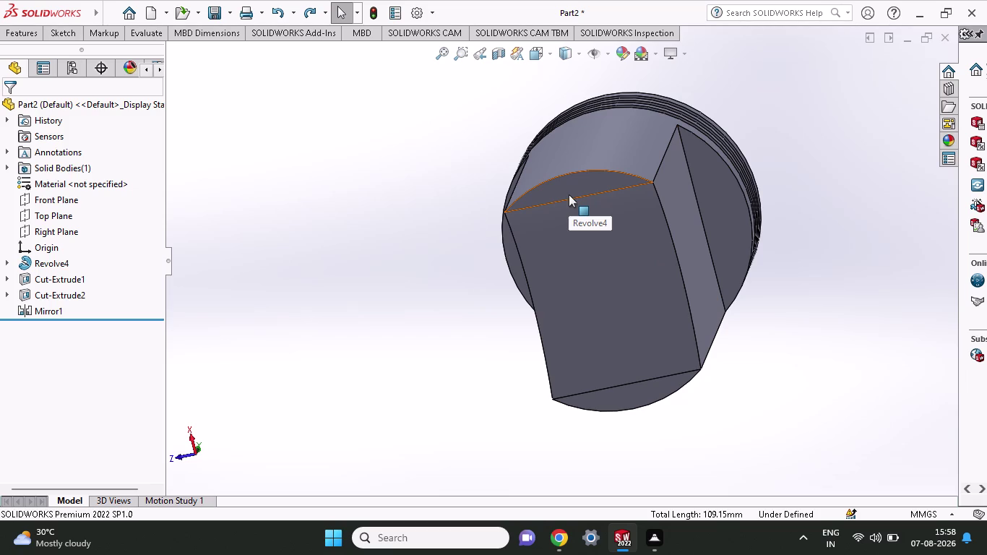
Select the flat-sided head face and start Sketch13 on it.
click(581, 185)
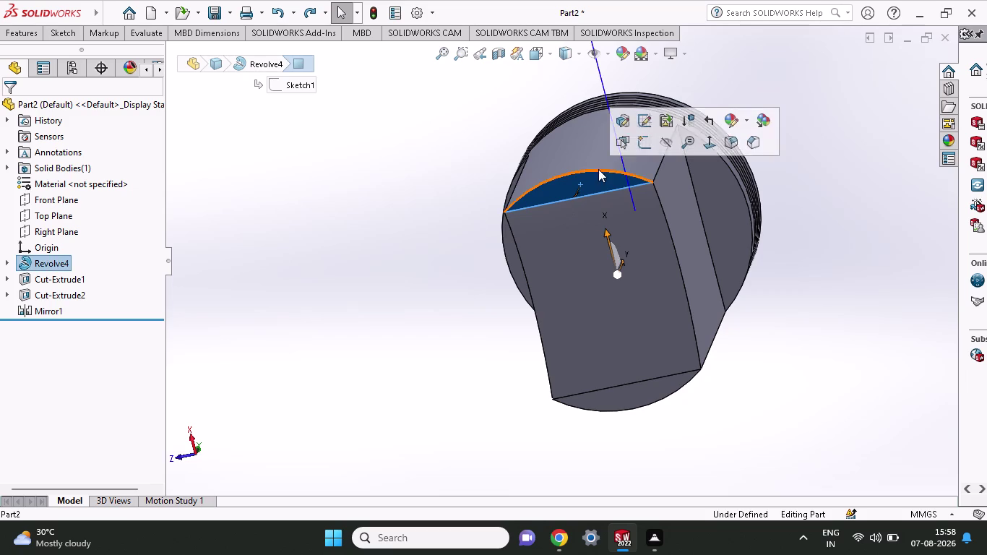
click(63, 28)
click(92, 42)
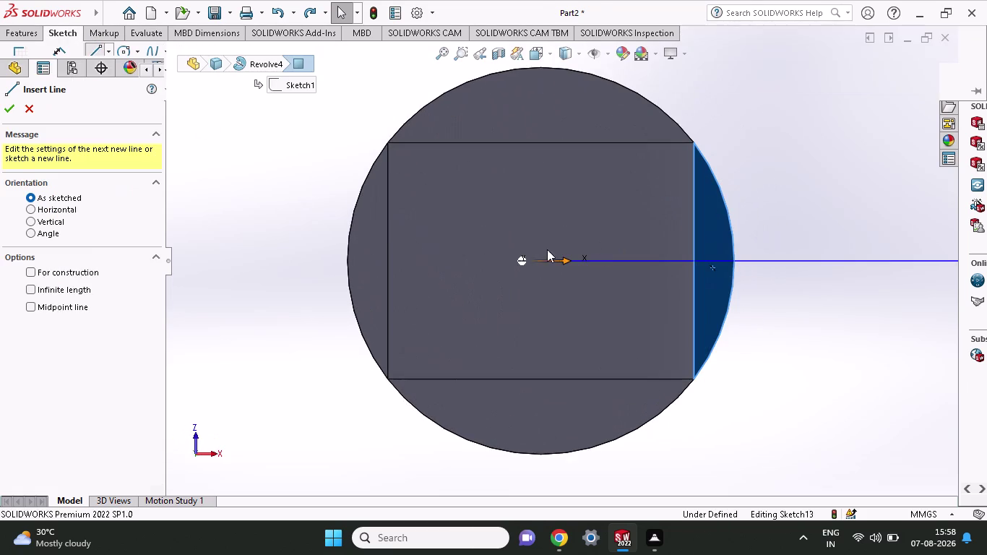
click(697, 234)
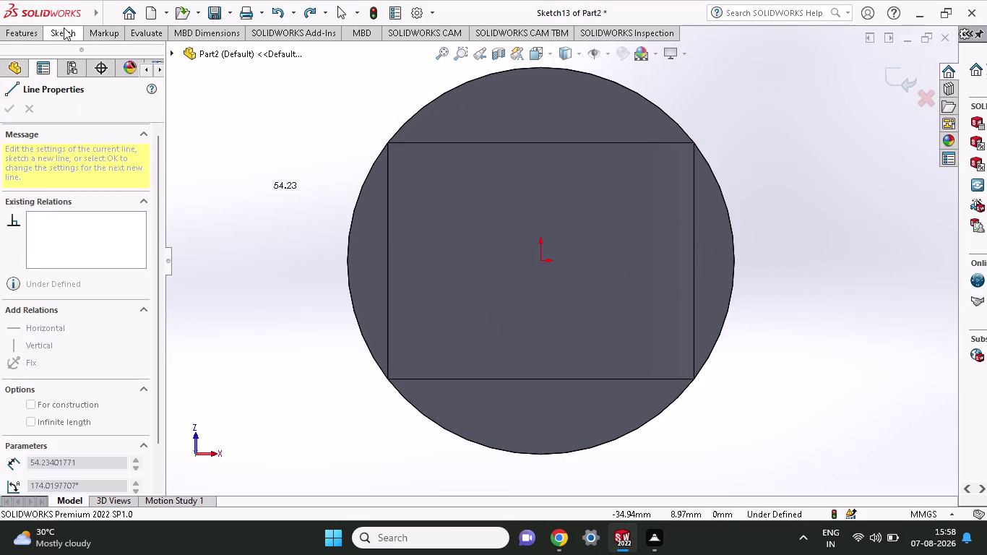
Offset the top, left arc, bottom and right arc edges 2 mm inward using Reverse.
click(64, 28)
click(274, 64)
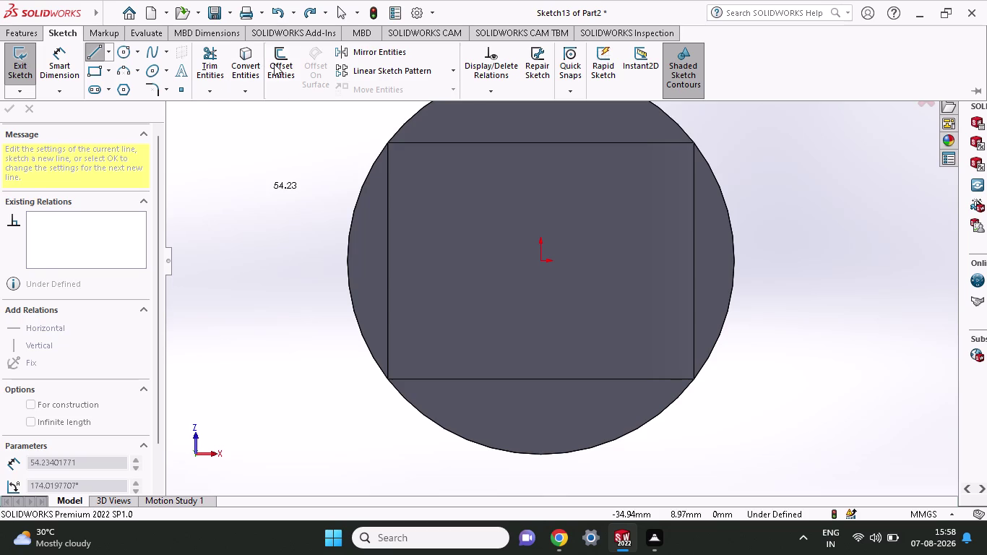
click(526, 141)
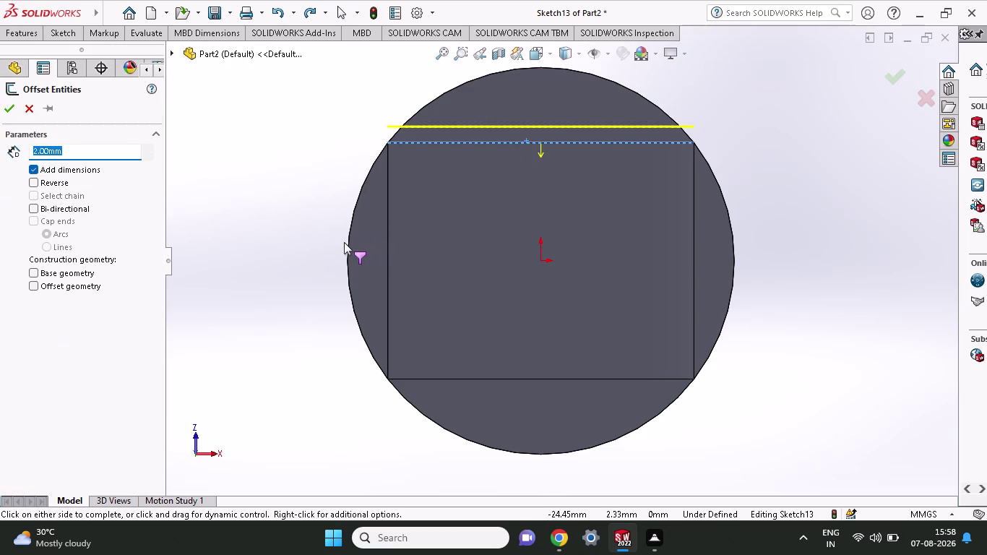
click(346, 246)
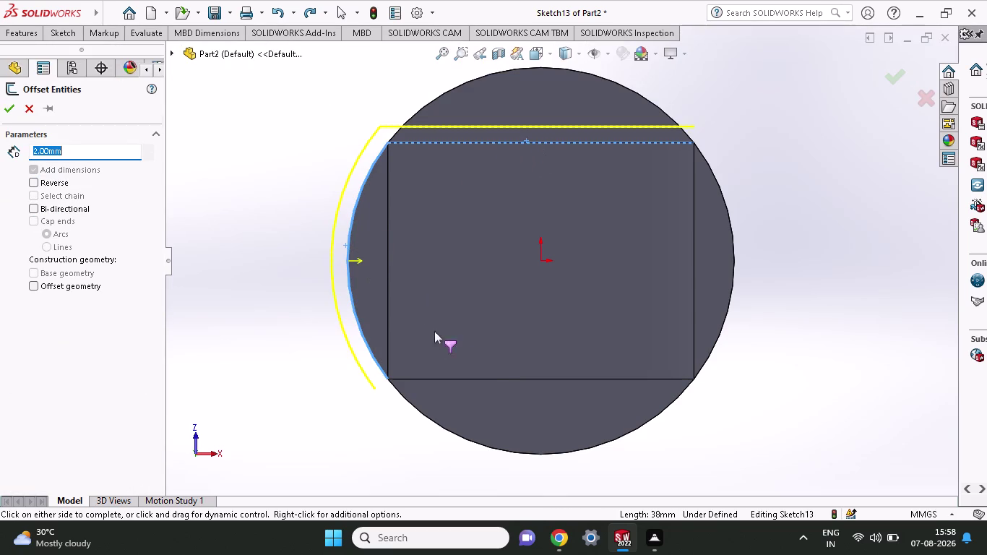
click(495, 378)
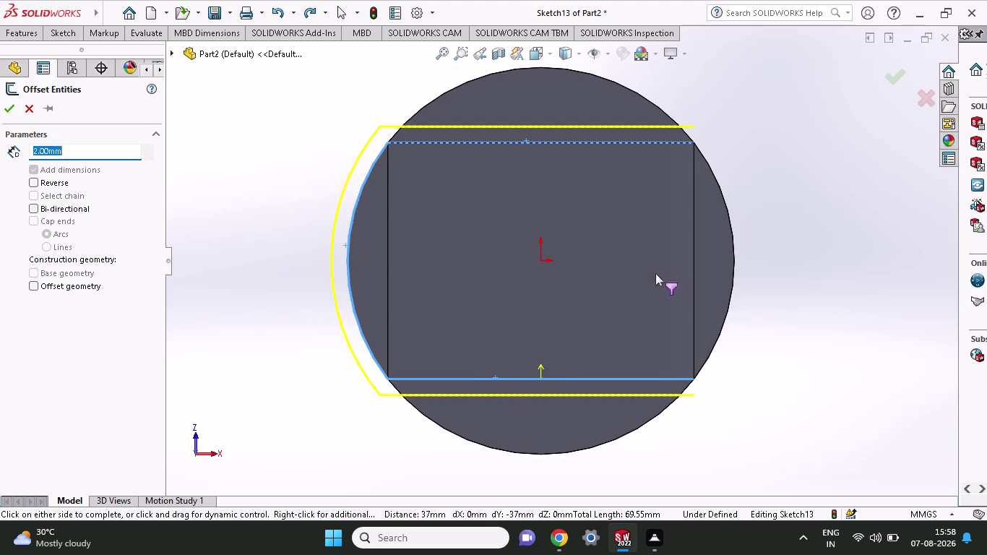
click(731, 235)
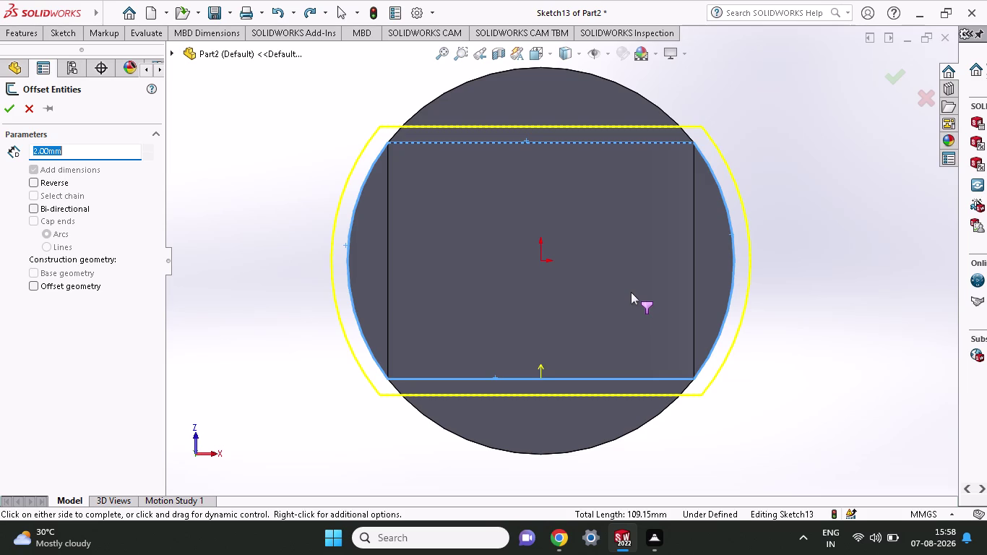
click(32, 184)
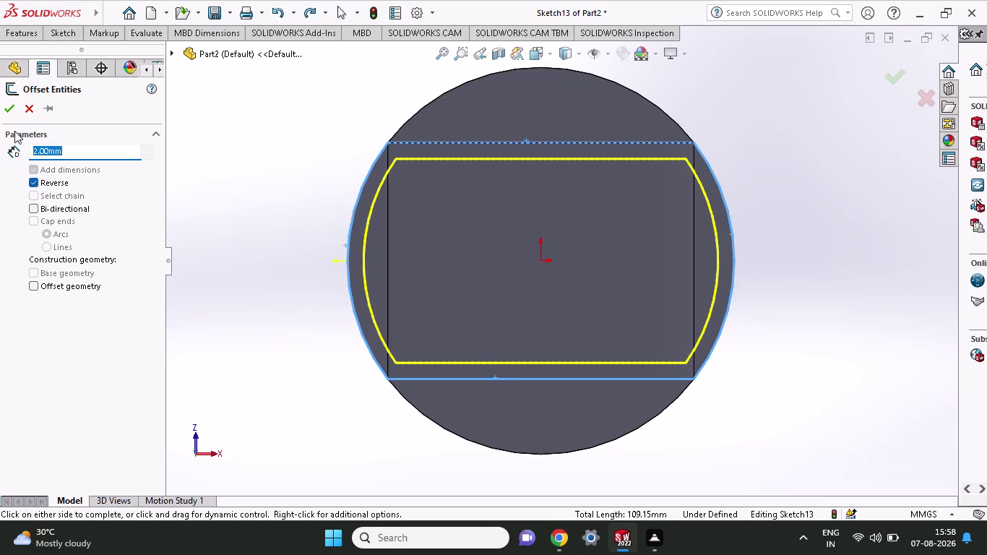
click(5, 108)
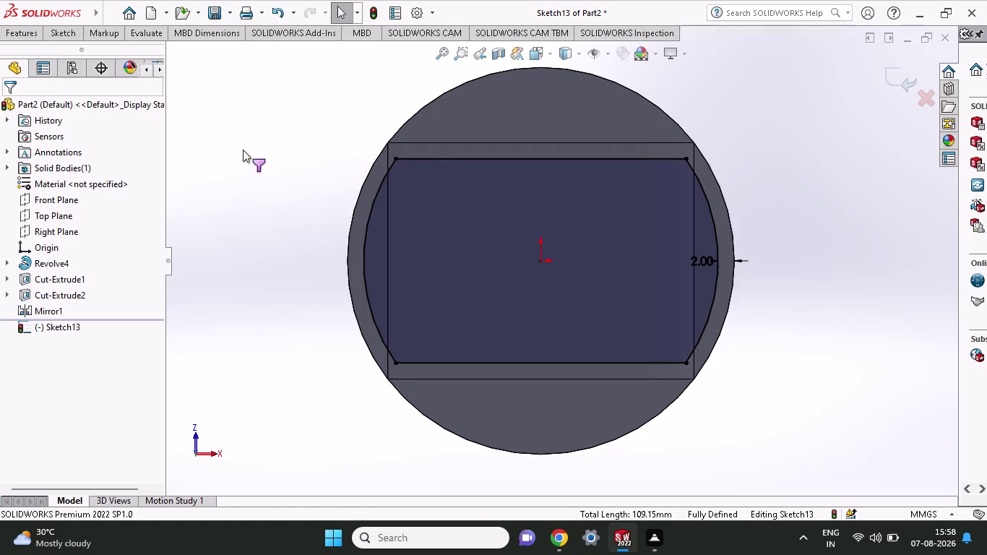